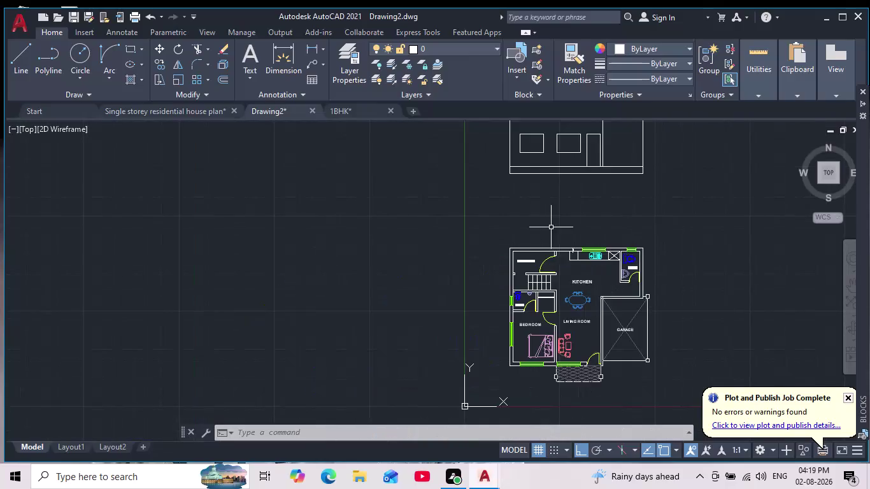
Select the elevation and start copying it, then cancel after looking over the floor plan.
middle_drag(548, 231, 512, 378)
scroll(up, 3)
drag(358, 186, 367, 199)
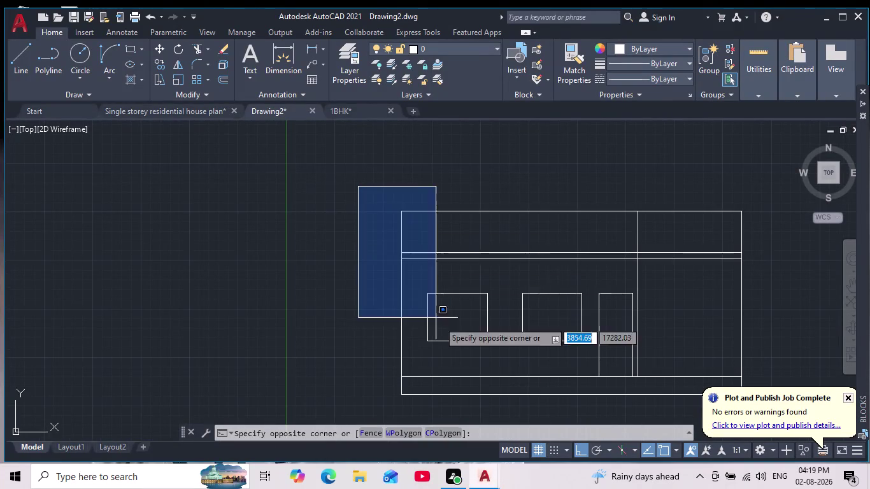
middle_drag(648, 365, 568, 274)
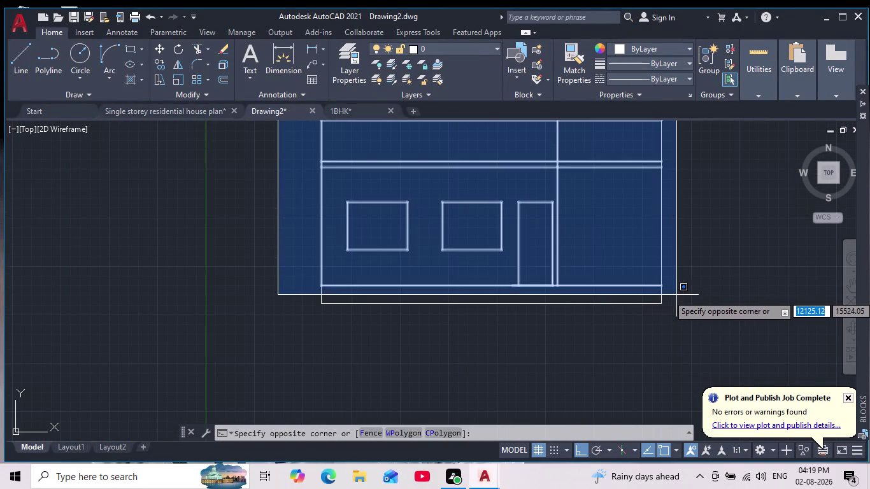
click(676, 295)
middle_drag(693, 294, 687, 368)
scroll(down, 3)
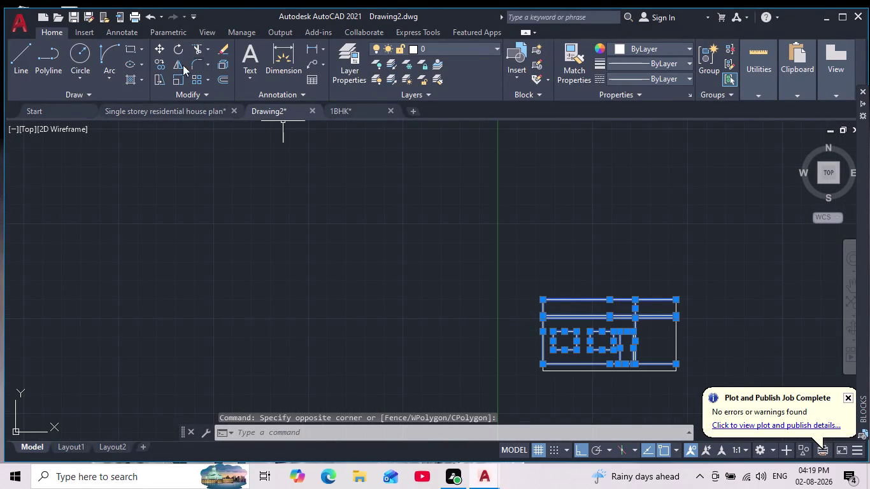
click(161, 66)
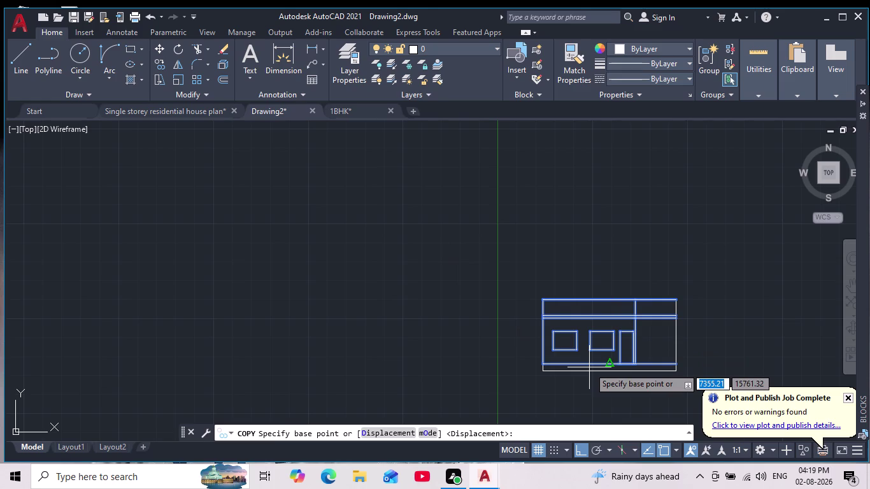
middle_drag(807, 392, 767, 338)
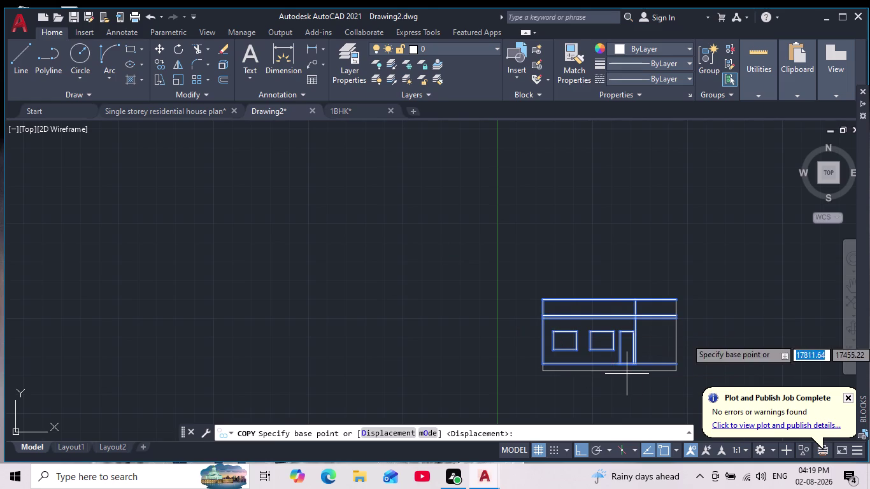
middle_drag(765, 334, 746, 309)
scroll(down, 3)
middle_drag(747, 345, 672, 297)
scroll(up, 3)
scroll(up, 3)
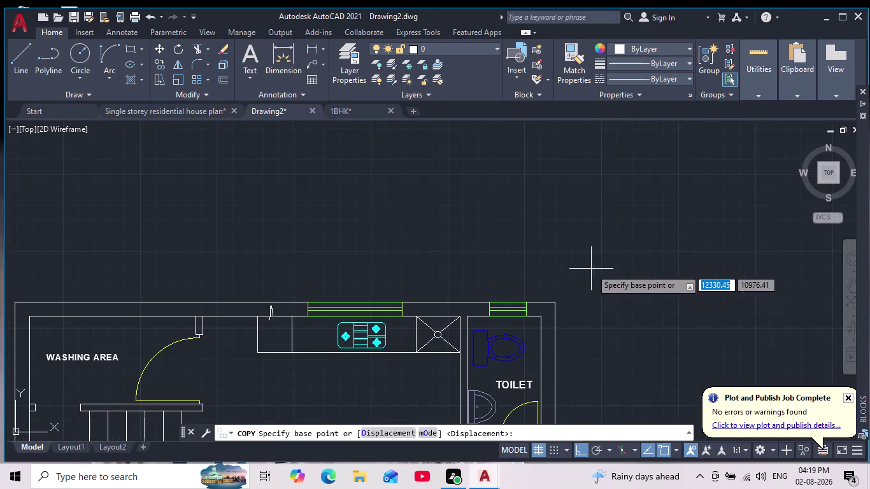
middle_drag(600, 286, 634, 270)
scroll(down, 3)
middle_drag(650, 300, 659, 276)
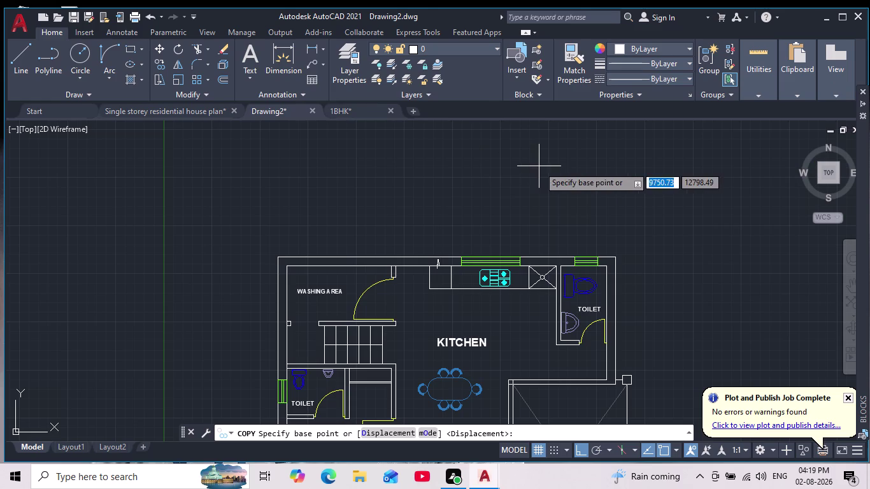
scroll(down, 3)
middle_drag(485, 248, 537, 168)
scroll(down, 3)
scroll(up, 3)
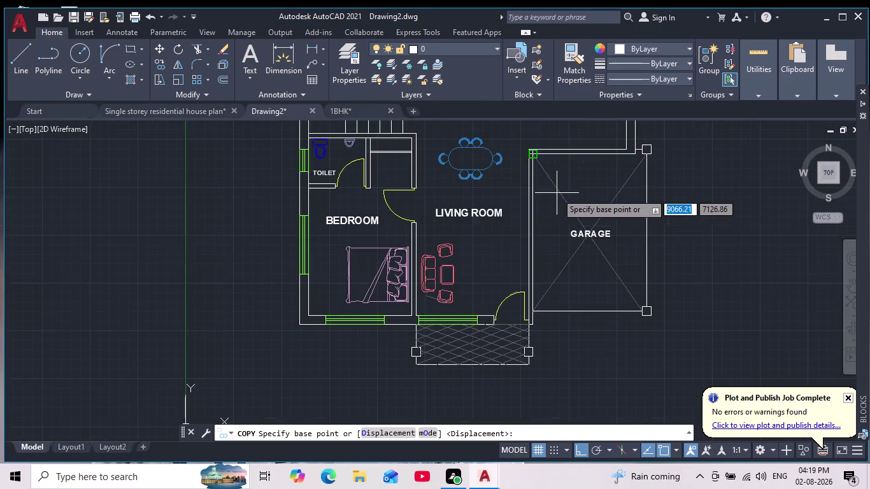
middle_drag(558, 197, 589, 430)
scroll(down, 3)
middle_drag(569, 271, 563, 474)
scroll(down, 3)
scroll(down, 3)
middle_drag(522, 285, 562, 420)
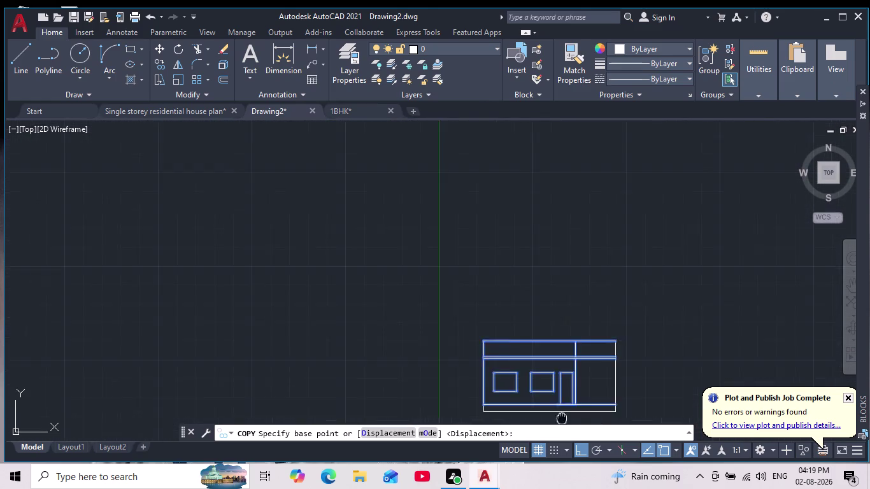
scroll(up, 3)
middle_drag(574, 387, 583, 279)
scroll(down, 3)
scroll(up, 3)
scroll(down, 3)
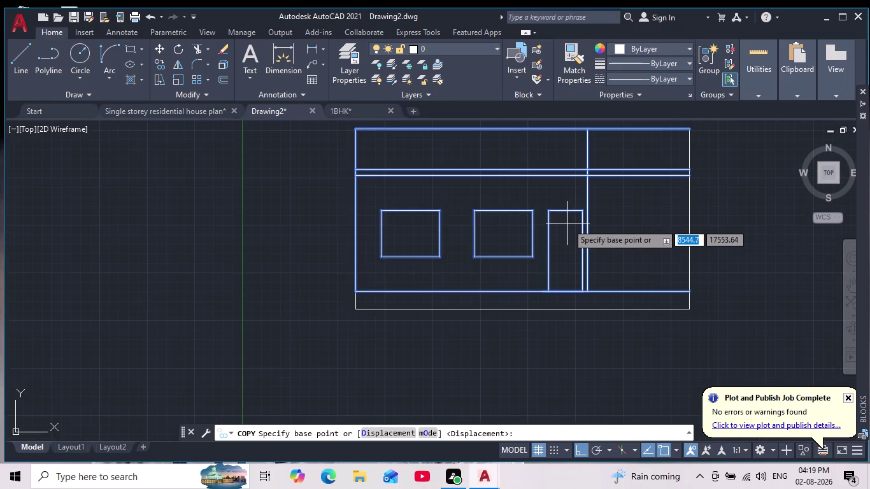
key(Escape)
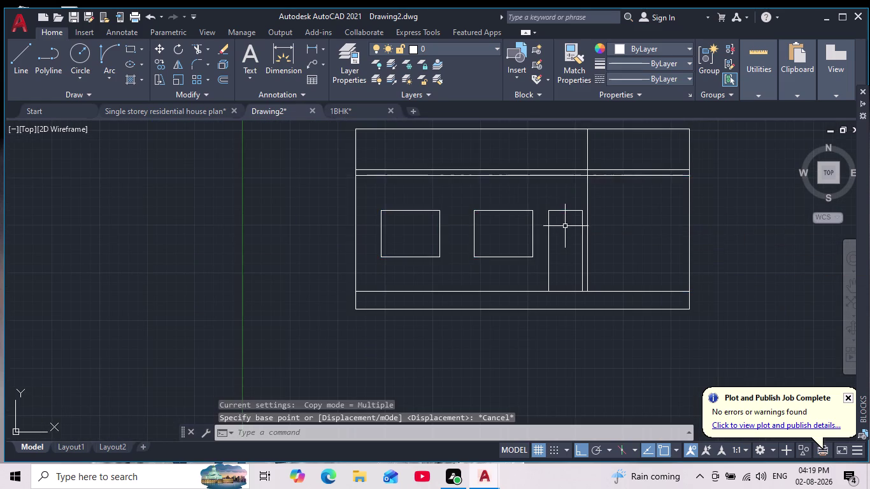
Window-select the whole elevation, then clear the selection.
middle_drag(562, 227, 526, 287)
scroll(down, 3)
click(384, 203)
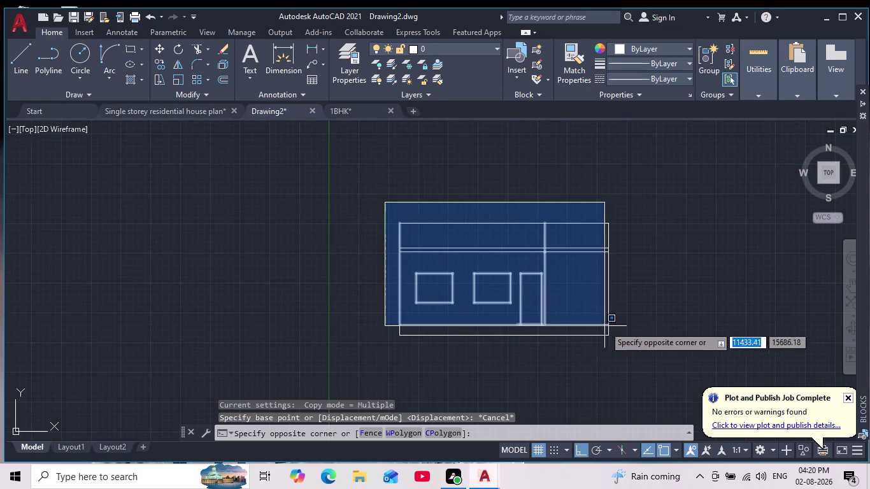
click(620, 330)
scroll(up, 3)
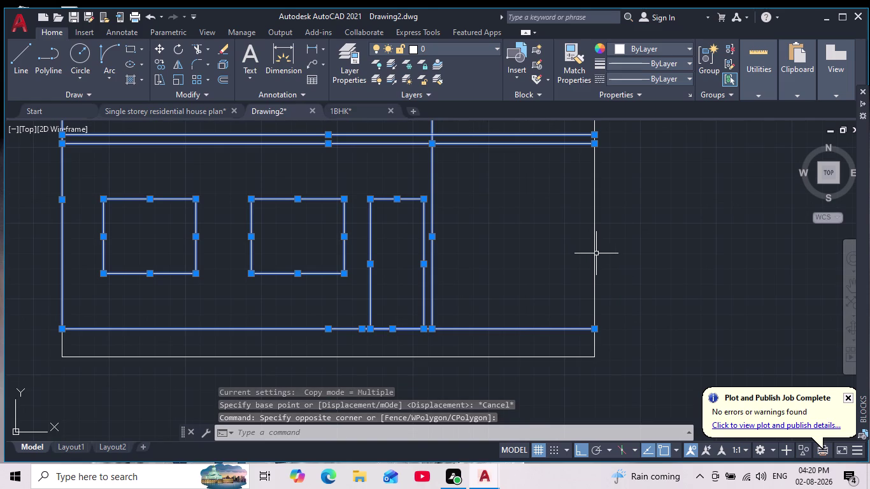
scroll(down, 3)
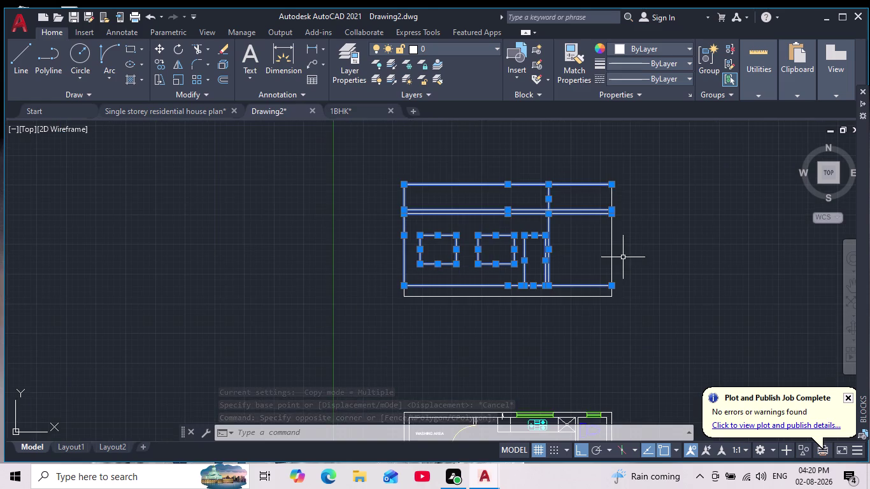
scroll(up, 3)
key(Escape)
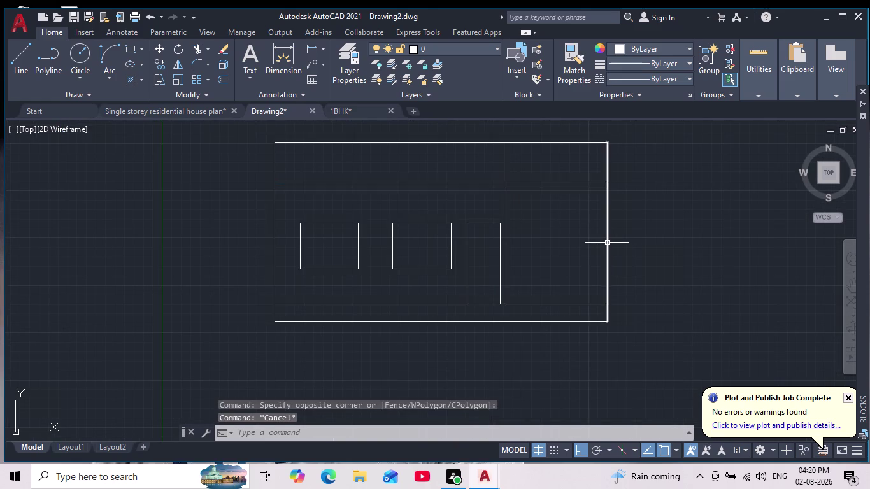
Erase the elevation's right edge and redraw it from the top corner to the bottom corner.
click(607, 243)
key(Delete)
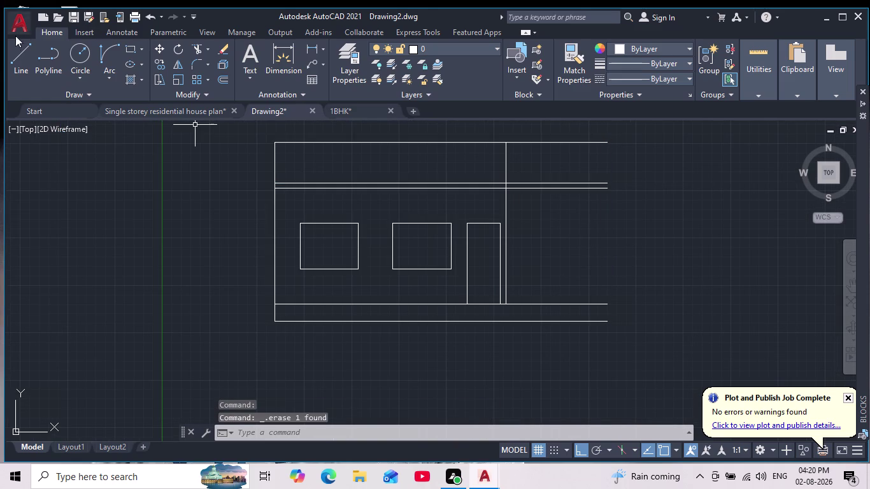
click(22, 52)
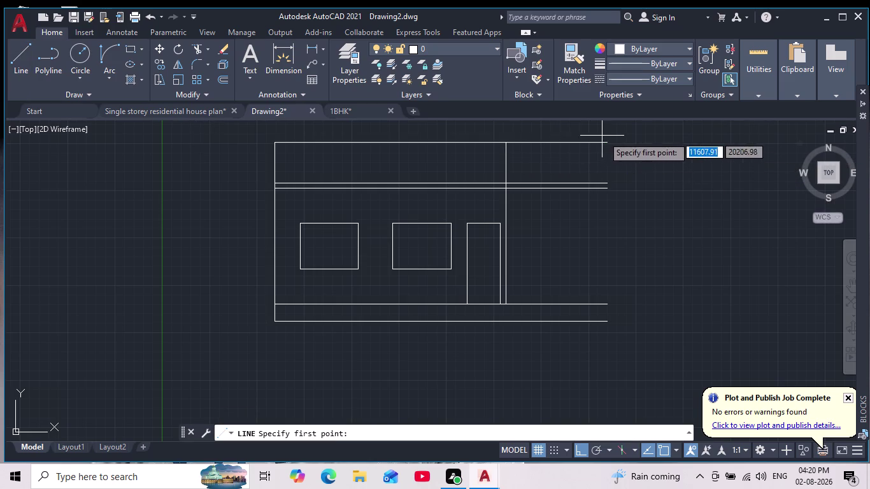
click(605, 146)
click(605, 306)
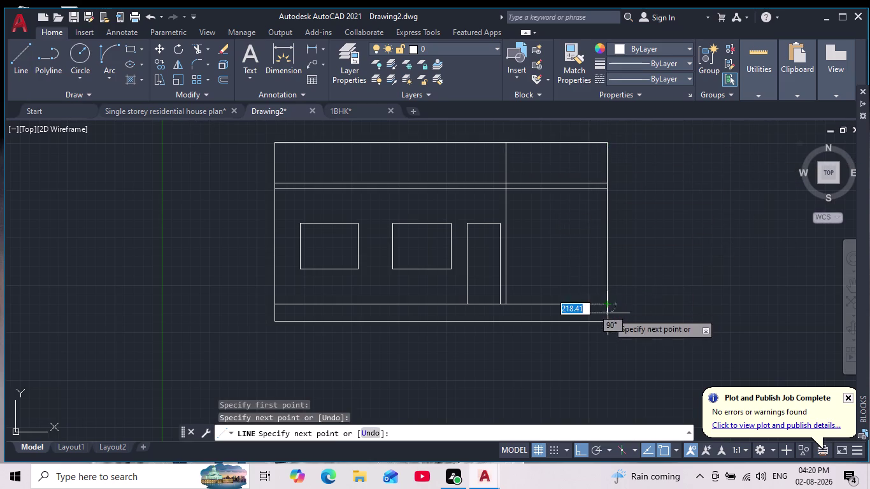
scroll(up, 3)
click(601, 346)
key(Escape)
Window-select the whole front elevation.
scroll(down, 3)
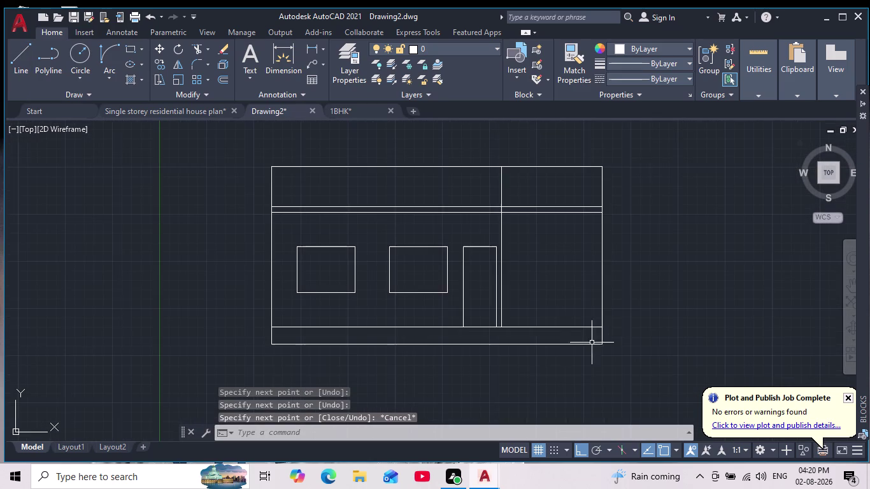
drag(230, 143, 238, 156)
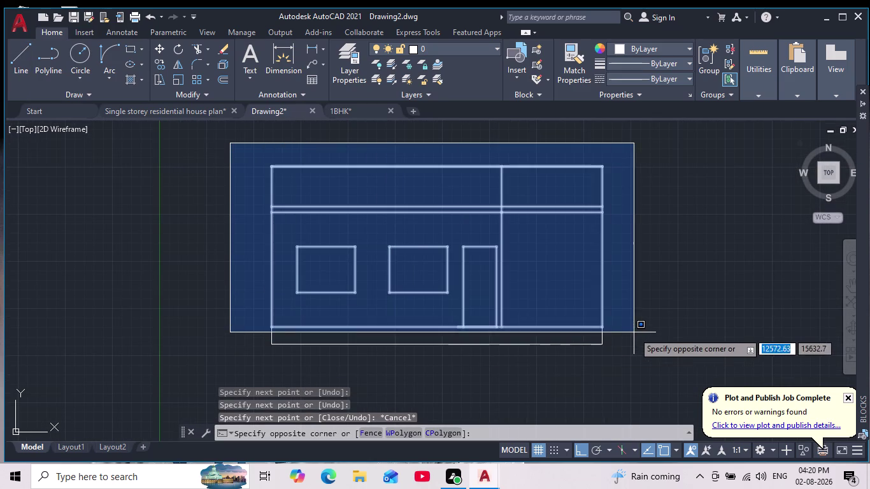
click(624, 337)
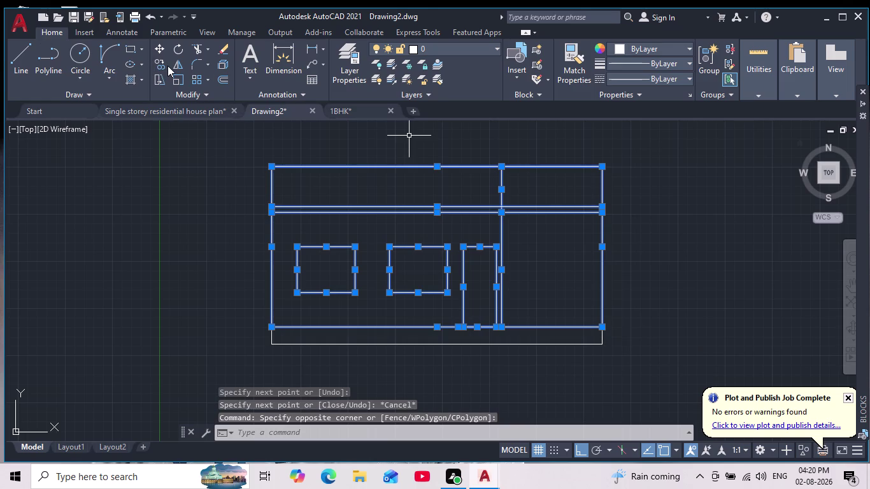
Copy the elevation from its bottom corner to a spot 3200 units straight above.
click(162, 66)
scroll(up, 3)
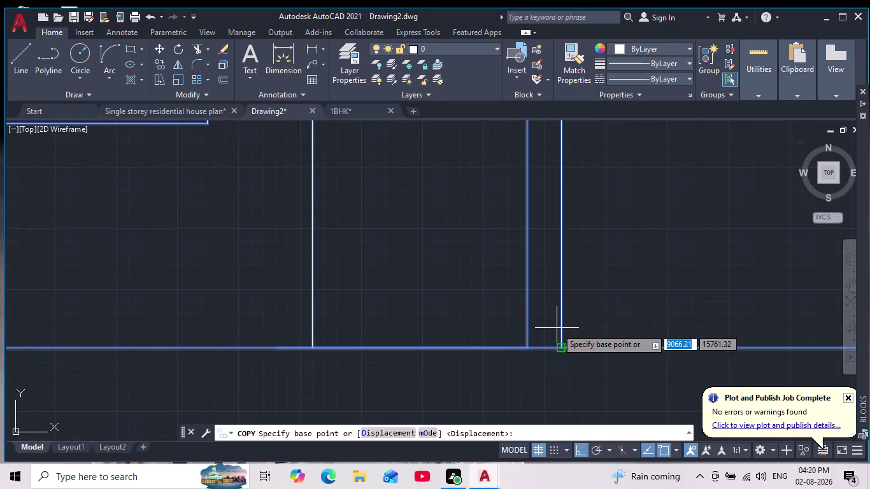
click(564, 347)
scroll(down, 3)
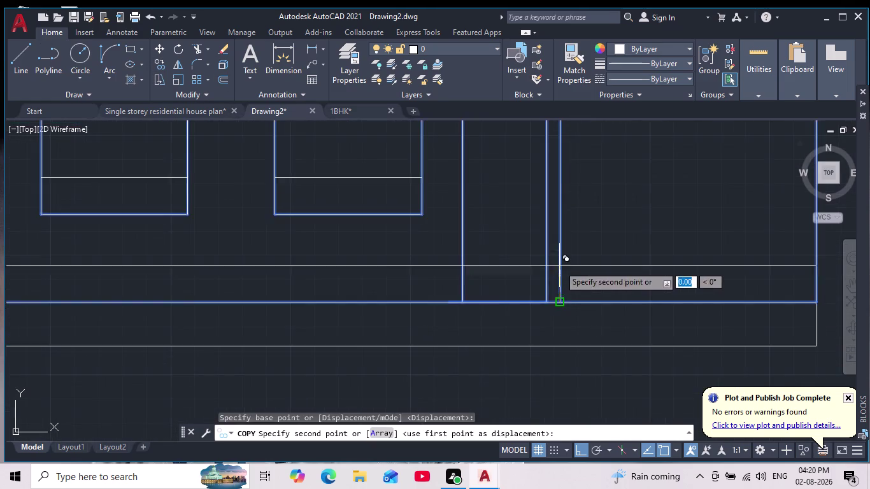
scroll(down, 3)
middle_drag(544, 359, 539, 400)
middle_drag(540, 212, 527, 344)
scroll(down, 3)
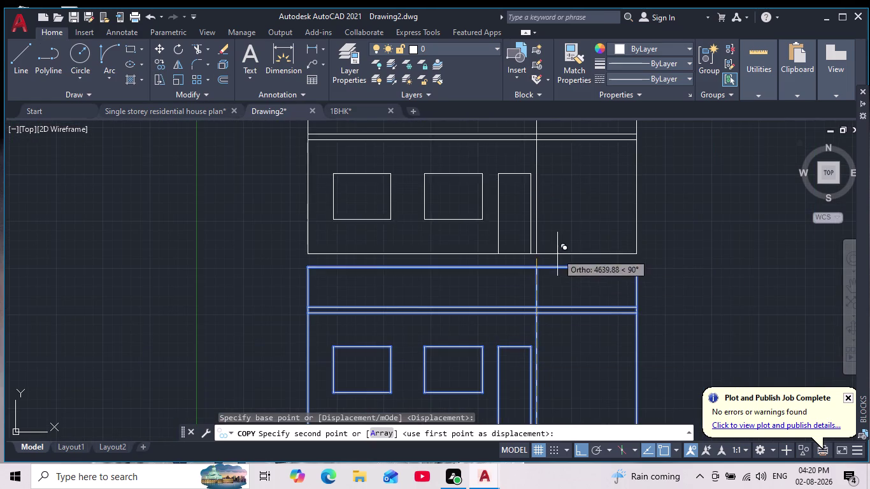
click(537, 307)
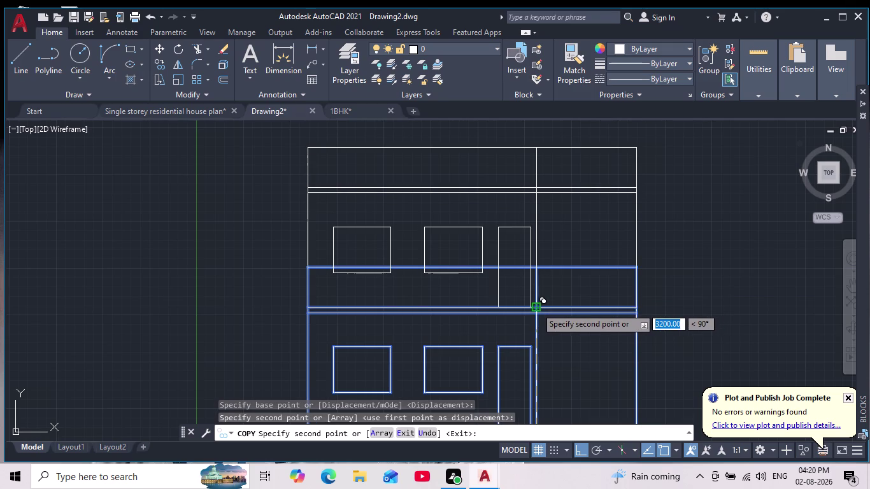
key(Escape)
middle_drag(518, 301, 565, 324)
scroll(down, 3)
scroll(up, 3)
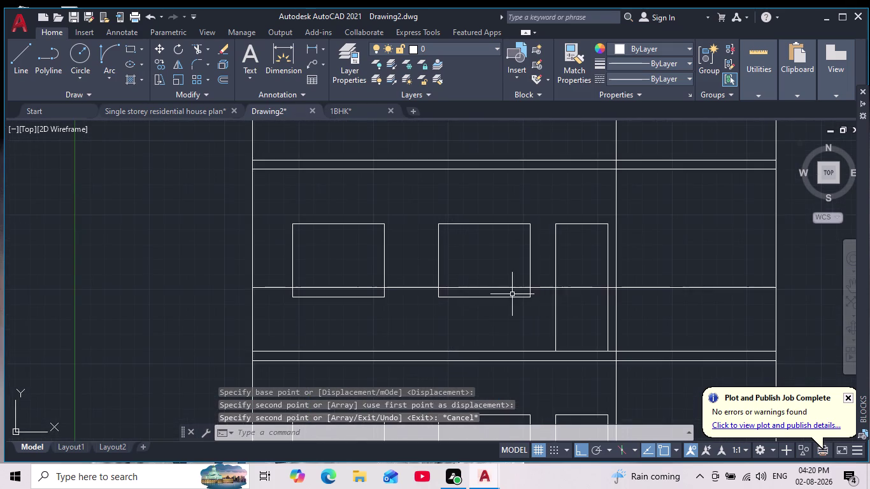
middle_drag(512, 294, 515, 310)
scroll(down, 3)
scroll(up, 3)
scroll(up, 3)
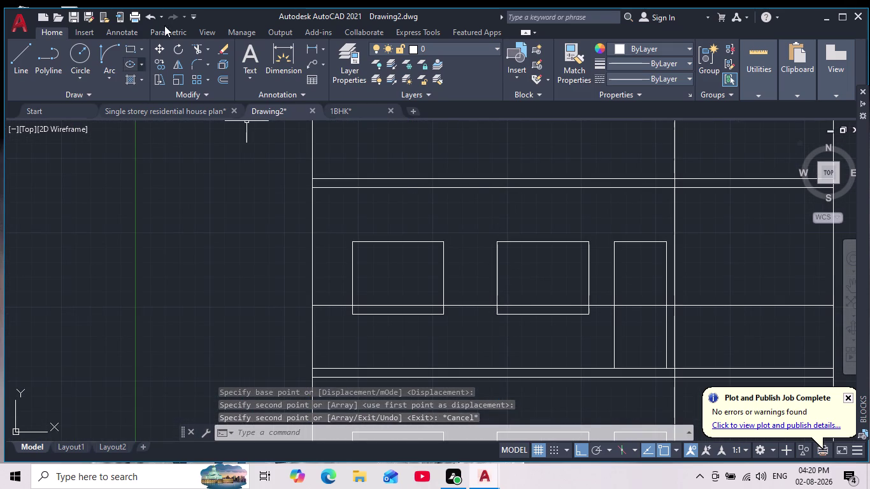
click(198, 50)
scroll(up, 3)
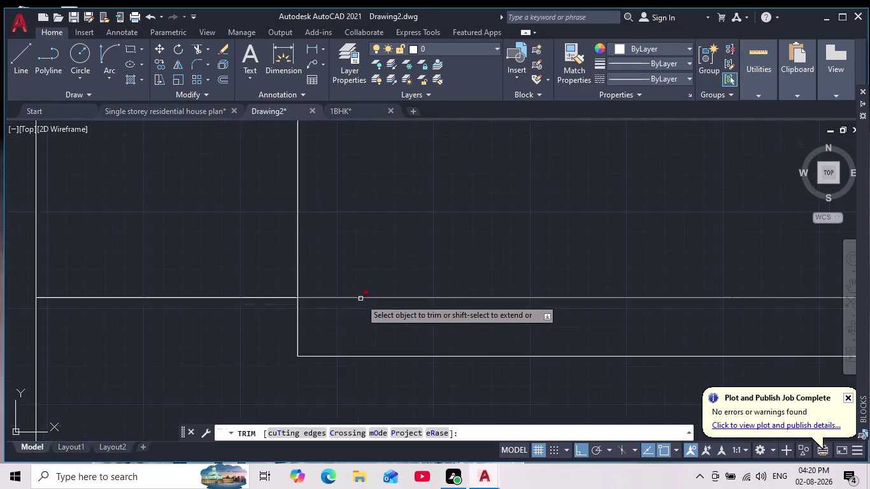
Fence-trim the stray lines between the storeys, including the one under the middle upper window.
scroll(up, 3)
middle_drag(361, 299, 378, 247)
scroll(down, 3)
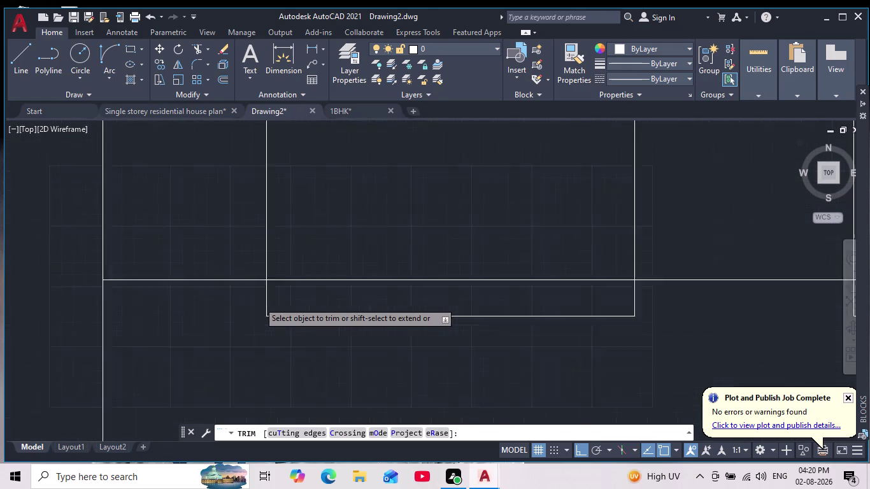
click(218, 288)
drag(194, 300, 213, 257)
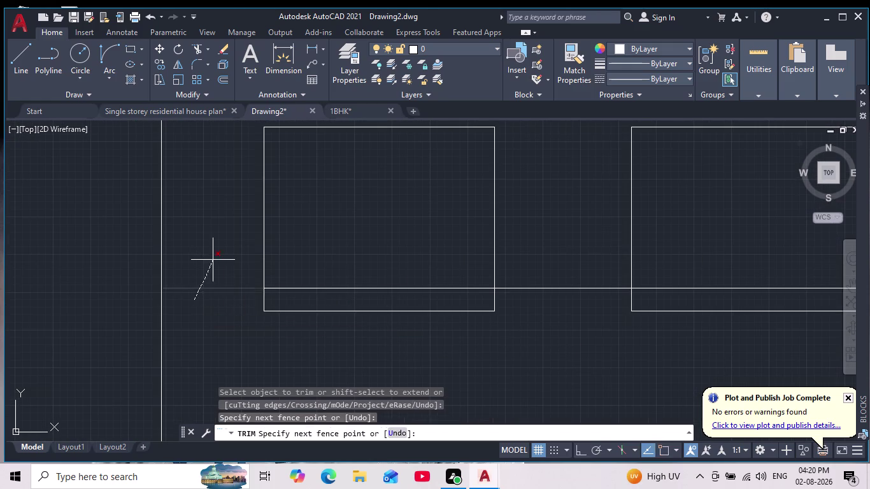
drag(314, 298, 361, 263)
drag(522, 322, 525, 312)
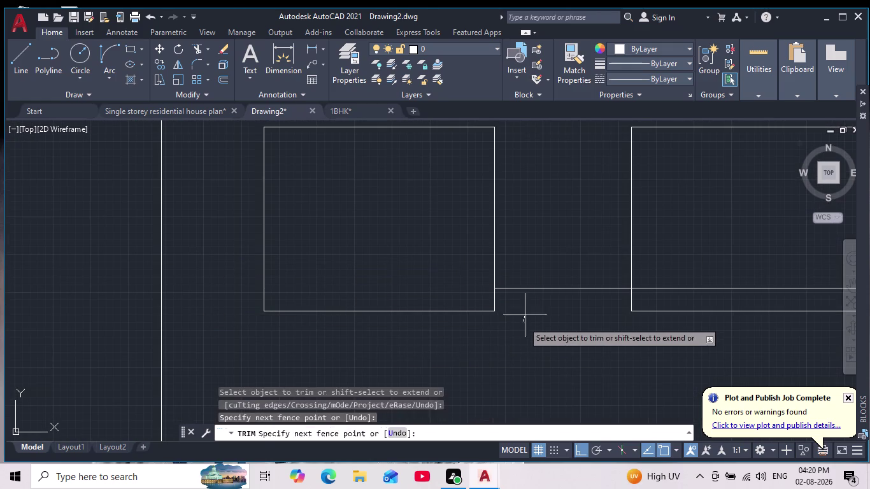
drag(526, 313, 556, 247)
scroll(down, 3)
middle_drag(563, 311, 445, 313)
scroll(up, 3)
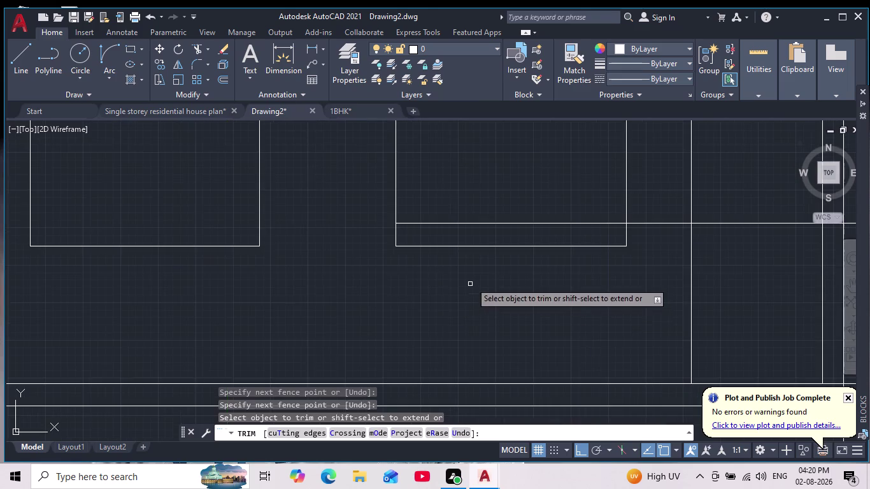
middle_drag(471, 290, 464, 330)
scroll(down, 3)
scroll(down, 3)
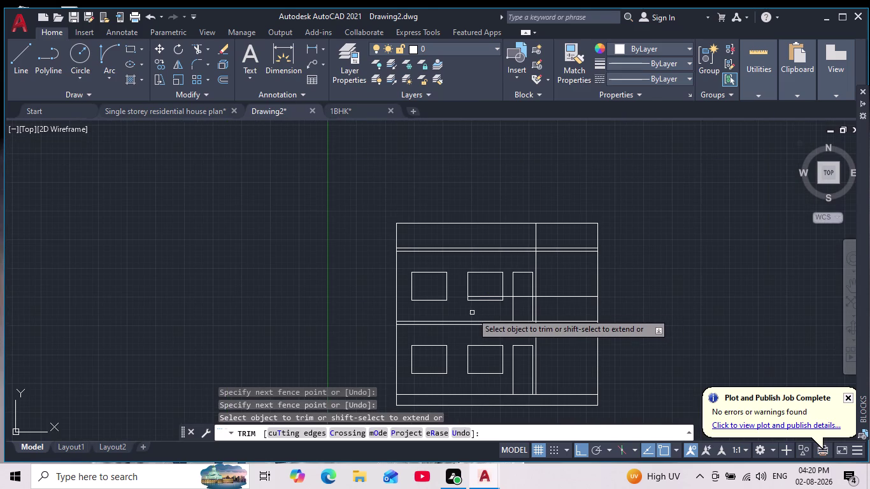
scroll(up, 3)
scroll(up, 3)
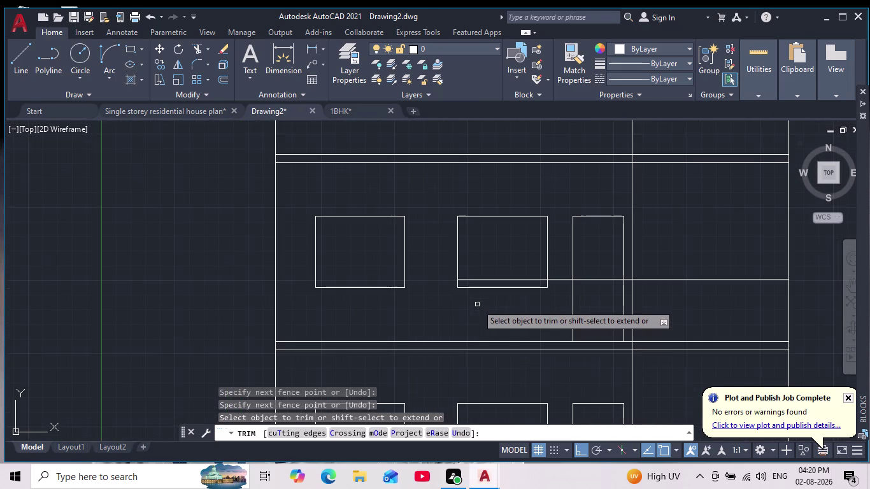
drag(485, 282, 496, 245)
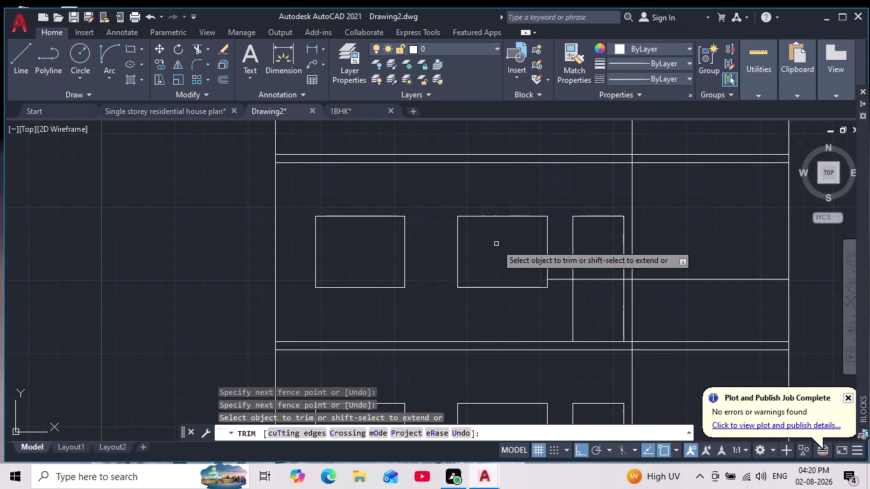
middle_drag(492, 306, 482, 298)
scroll(down, 3)
scroll(up, 3)
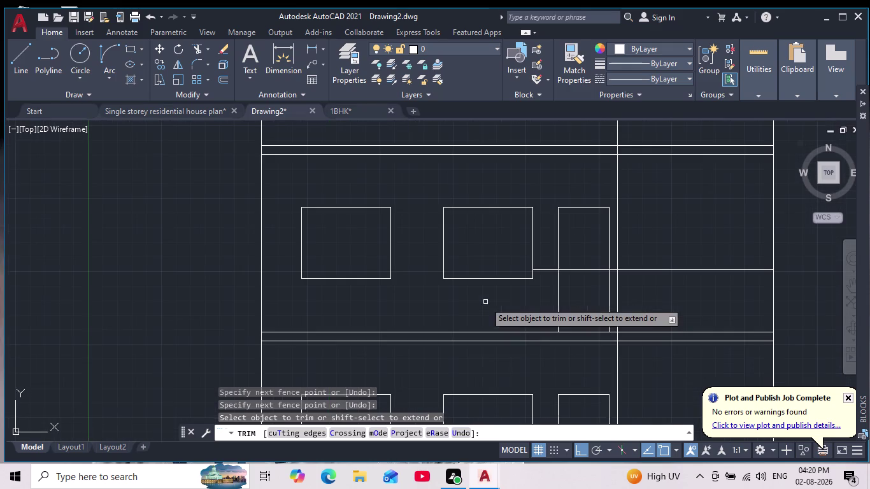
scroll(down, 3)
key(Escape)
key(Escape)
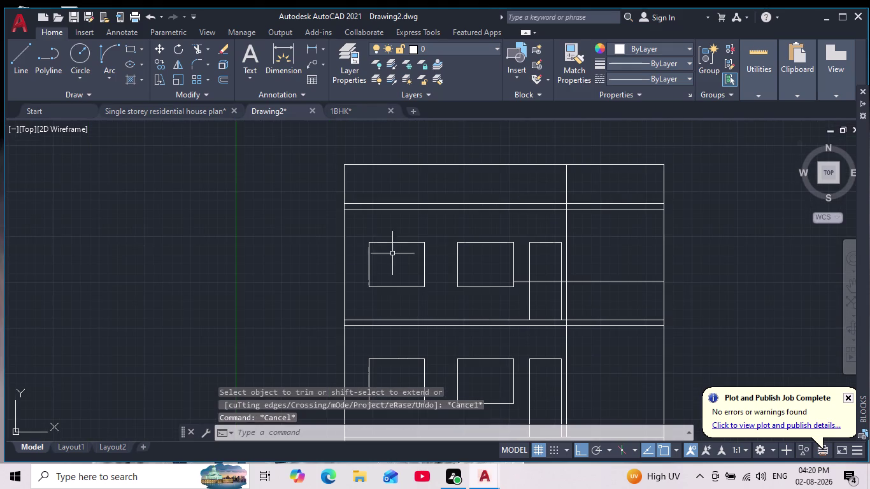
Draw the projection's vertical edge from the horizontal edge down to the floor band.
click(23, 58)
scroll(up, 3)
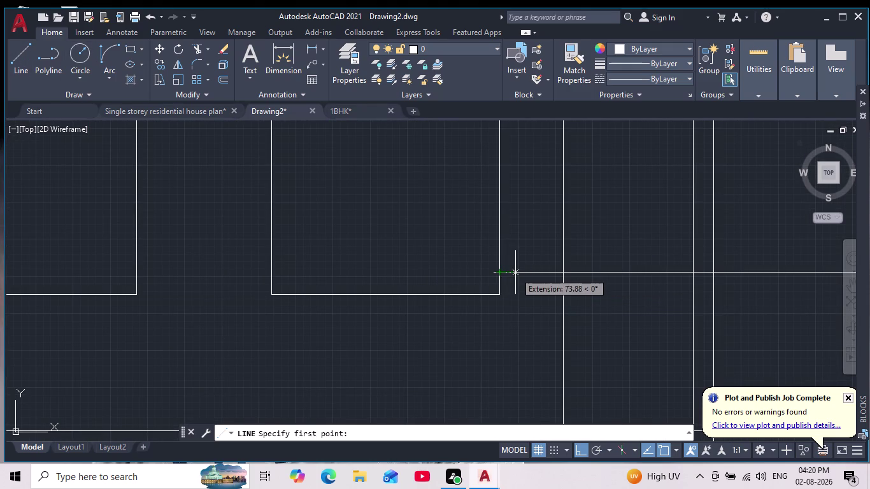
click(515, 273)
middle_drag(522, 330, 531, 300)
scroll(down, 3)
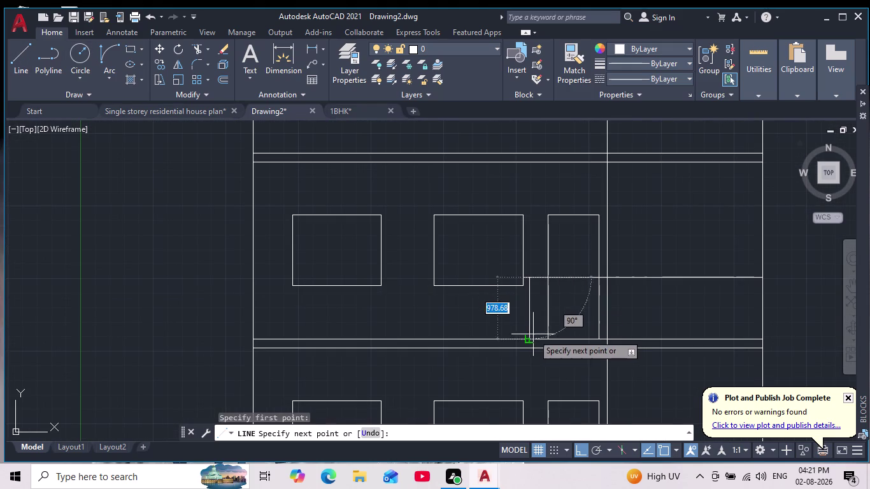
click(527, 339)
key(Escape)
key(Escape)
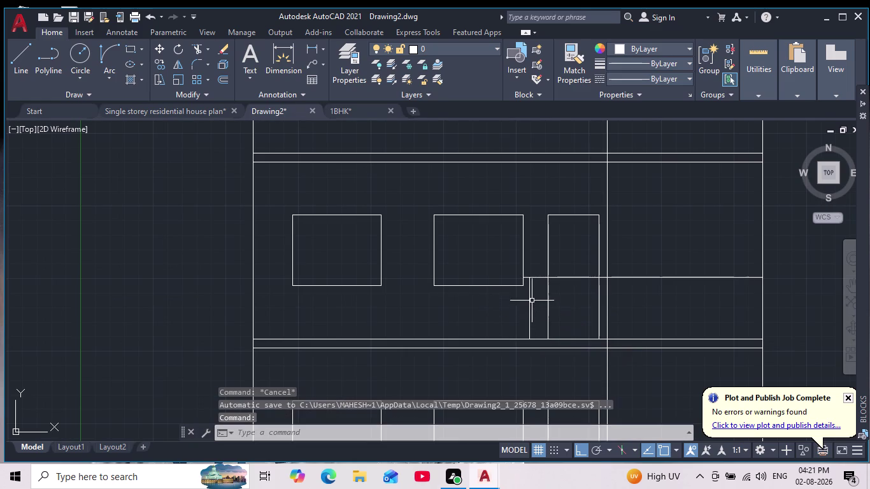
scroll(up, 3)
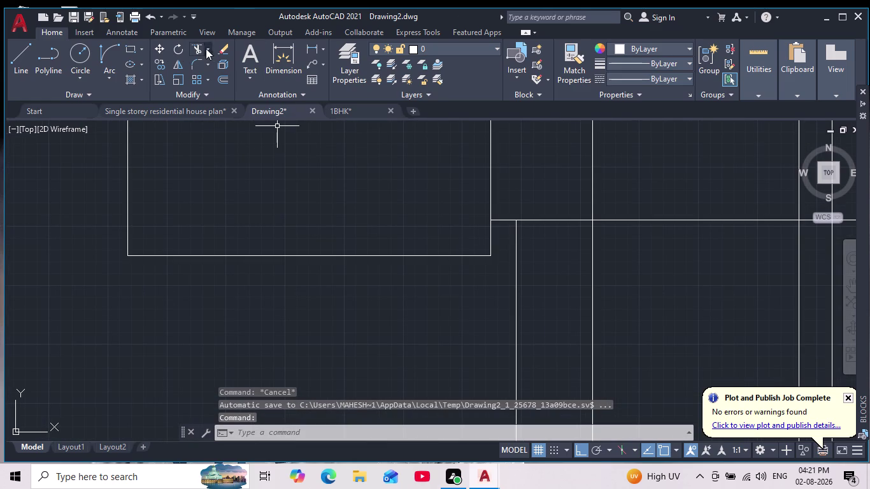
Trim the overlapping lines that cross the projection.
click(195, 48)
drag(504, 212, 505, 241)
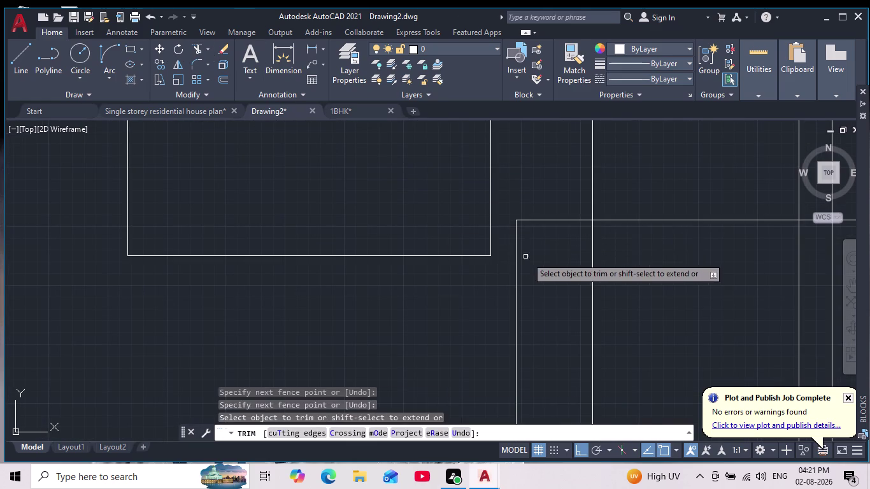
scroll(down, 3)
click(579, 290)
drag(577, 288, 548, 307)
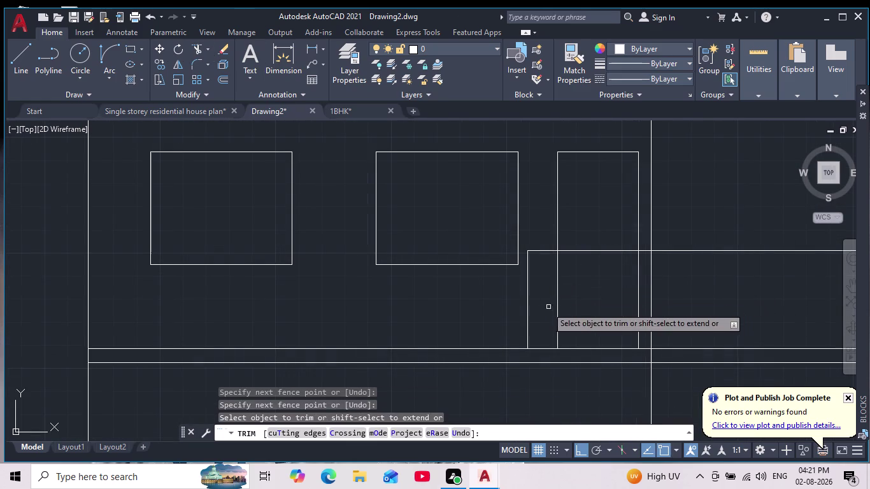
drag(549, 306, 545, 308)
drag(564, 308, 555, 311)
drag(535, 315, 561, 308)
scroll(down, 3)
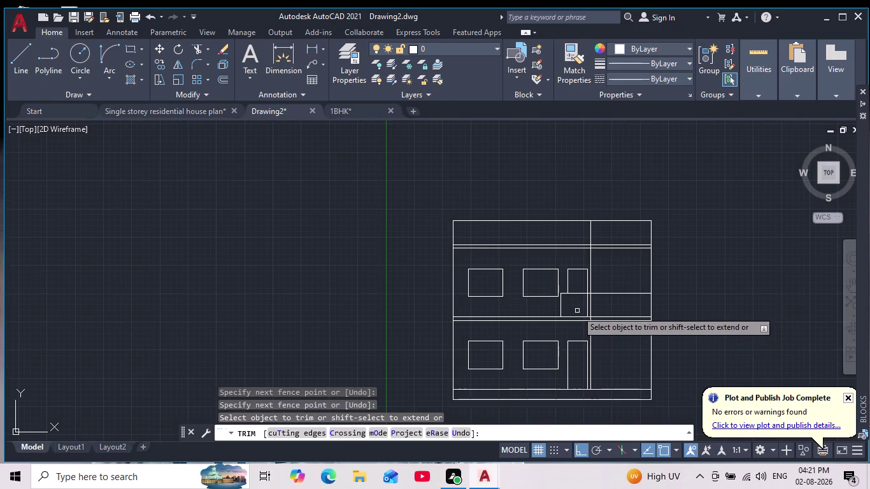
scroll(up, 3)
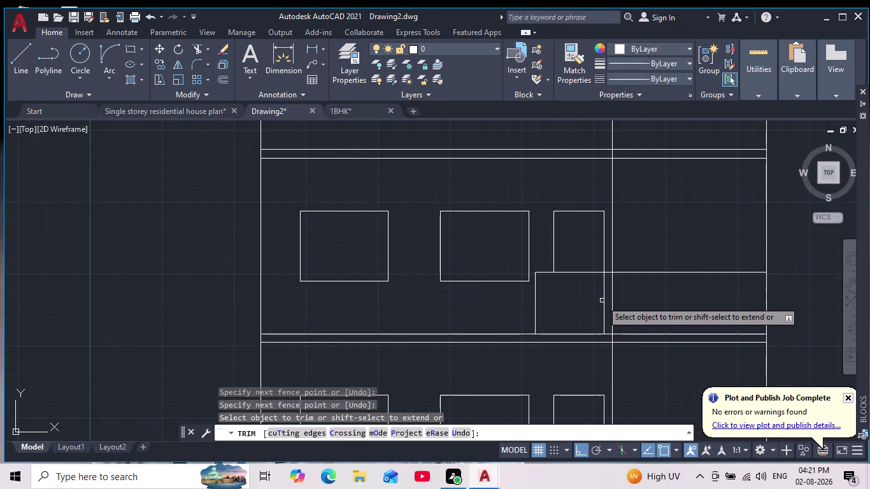
Trim the vertical line inside the projection and the last stray segment.
click(604, 303)
scroll(down, 3)
scroll(up, 3)
drag(587, 299, 637, 296)
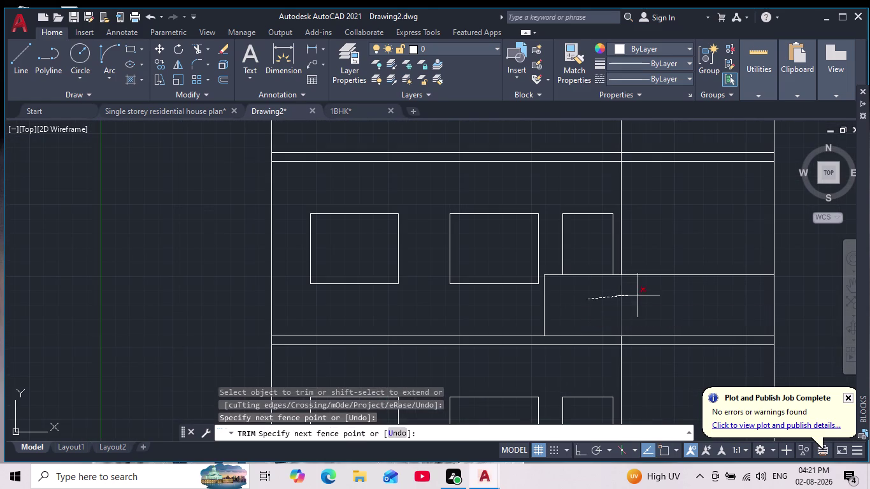
drag(637, 295, 655, 295)
scroll(down, 3)
scroll(up, 3)
middle_drag(635, 313, 618, 270)
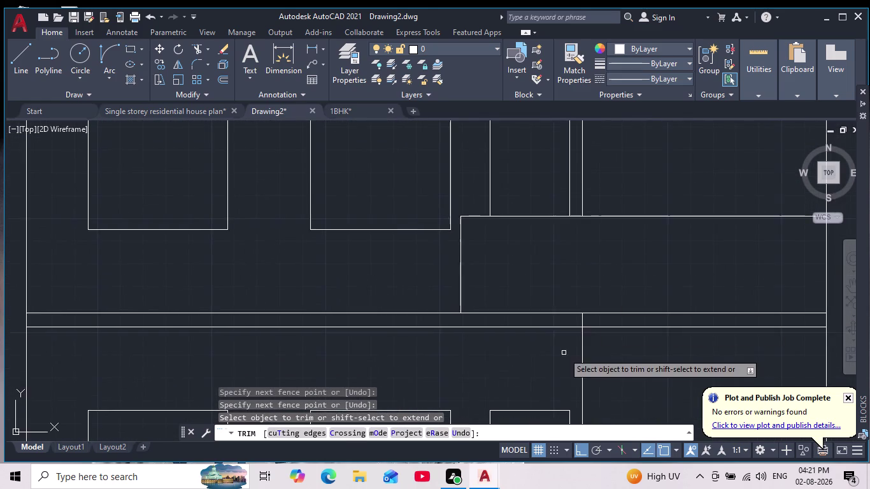
scroll(up, 3)
drag(614, 250, 650, 242)
scroll(down, 3)
middle_drag(694, 324, 609, 349)
scroll(down, 3)
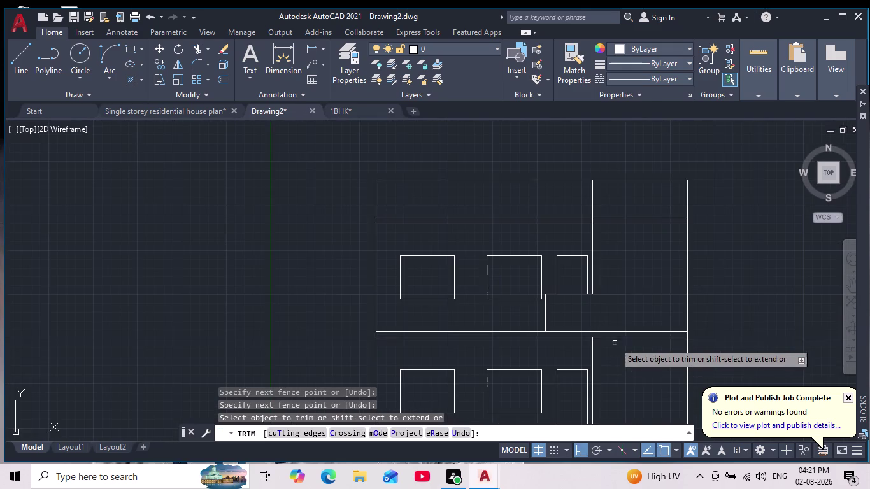
scroll(down, 3)
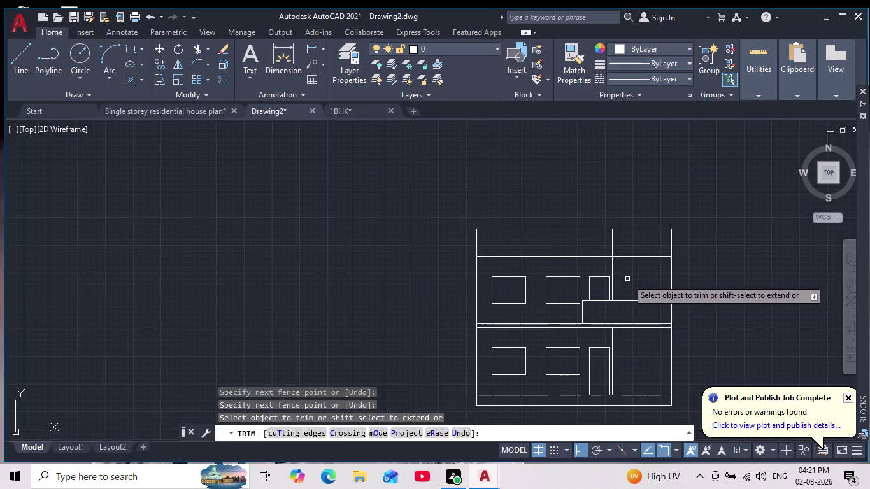
middle_drag(633, 282, 640, 298)
scroll(down, 3)
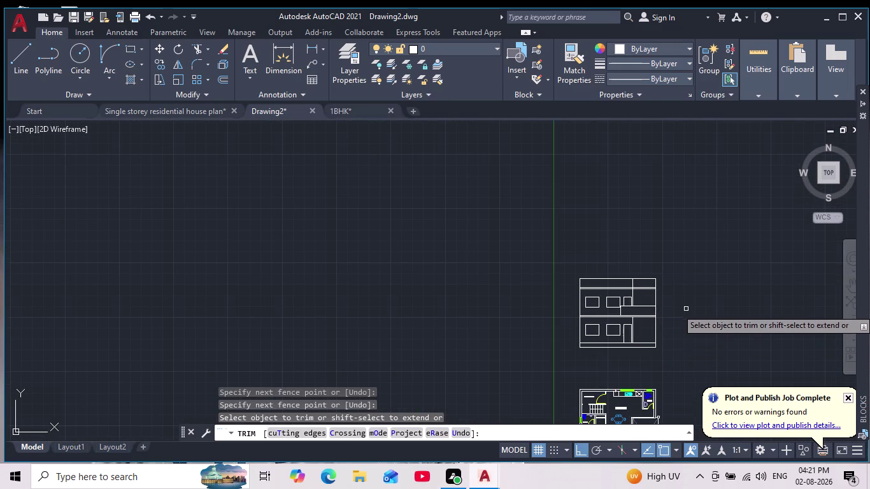
scroll(up, 3)
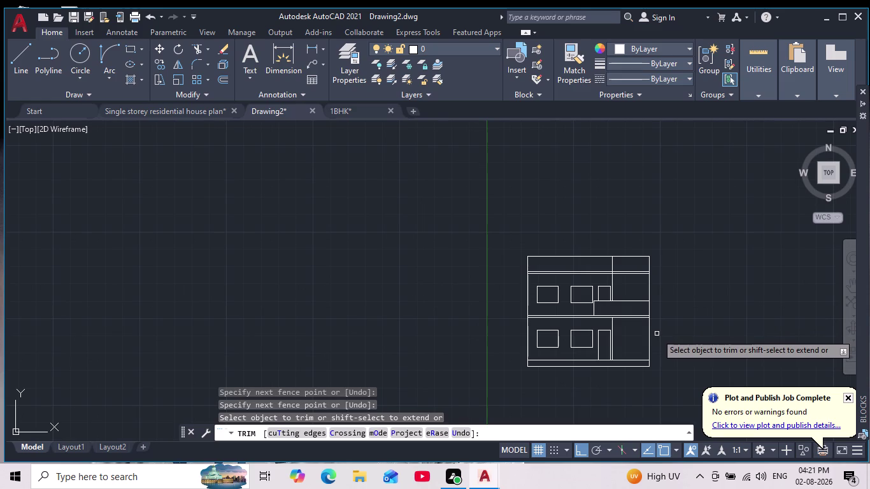
scroll(up, 3)
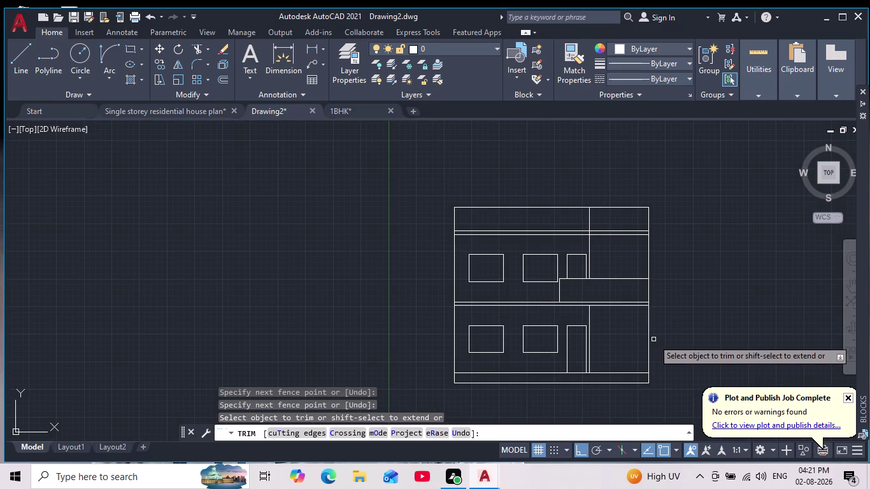
middle_drag(660, 352, 674, 386)
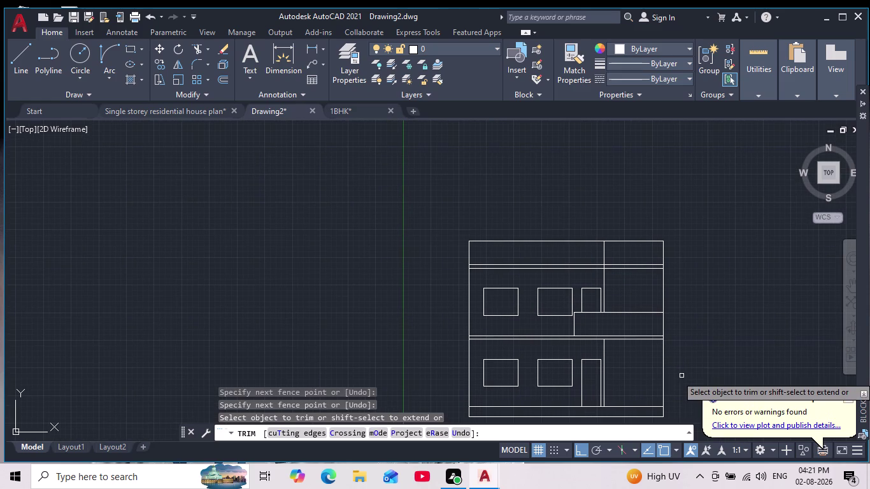
key(Escape)
middle_drag(667, 330, 641, 257)
scroll(down, 3)
scroll(up, 3)
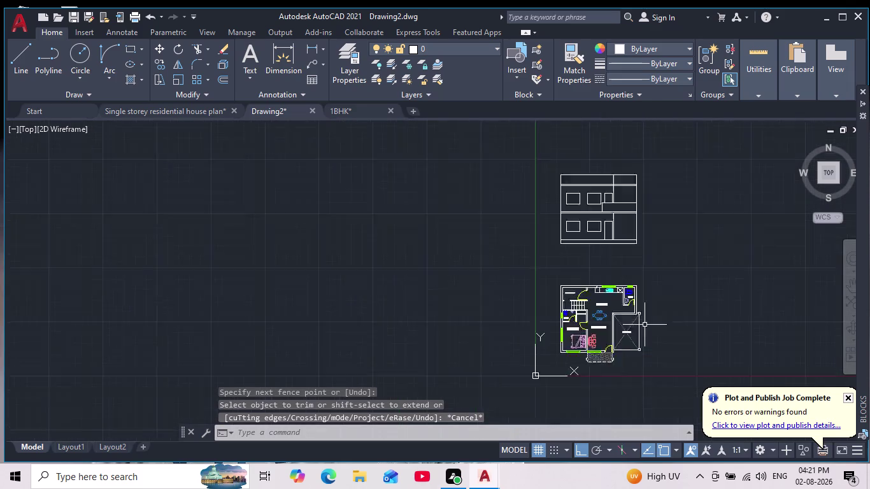
scroll(up, 3)
middle_drag(648, 262, 659, 374)
scroll(up, 3)
middle_drag(656, 357, 689, 310)
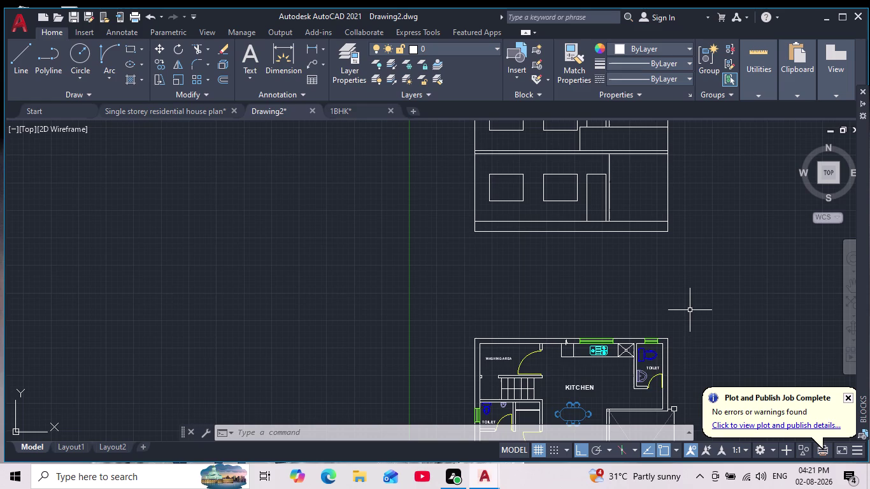
scroll(down, 3)
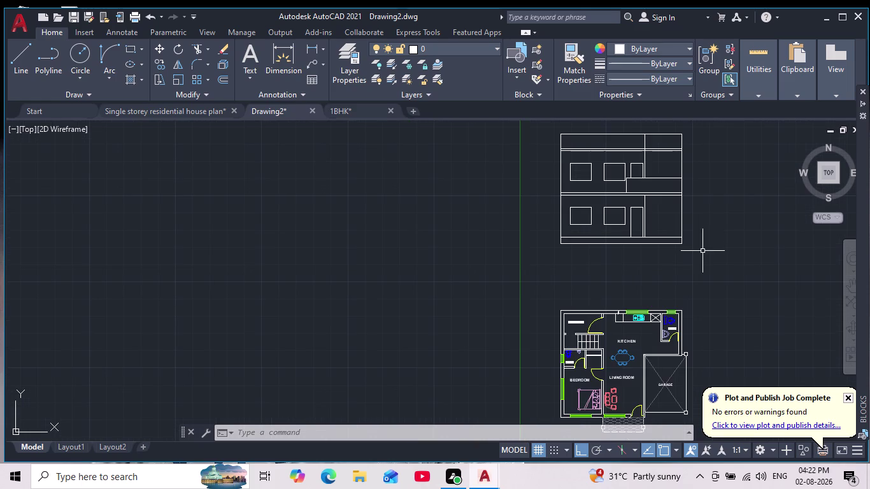
scroll(up, 3)
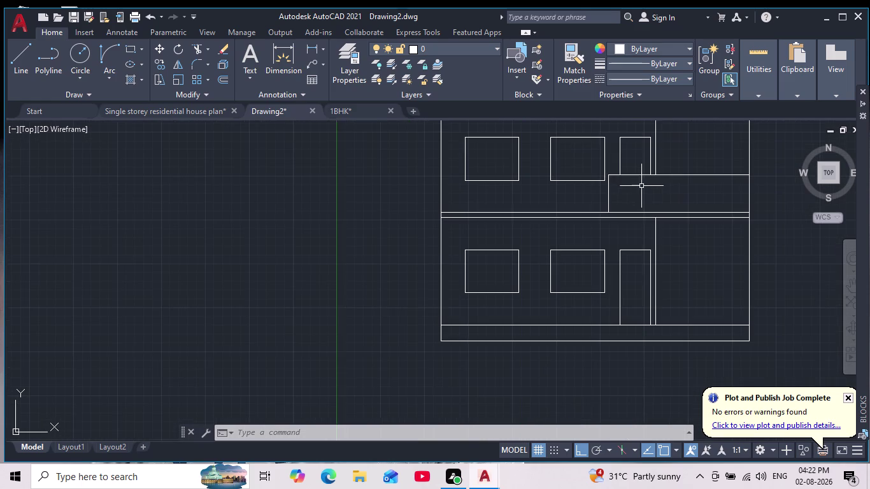
middle_drag(646, 185, 623, 264)
scroll(down, 3)
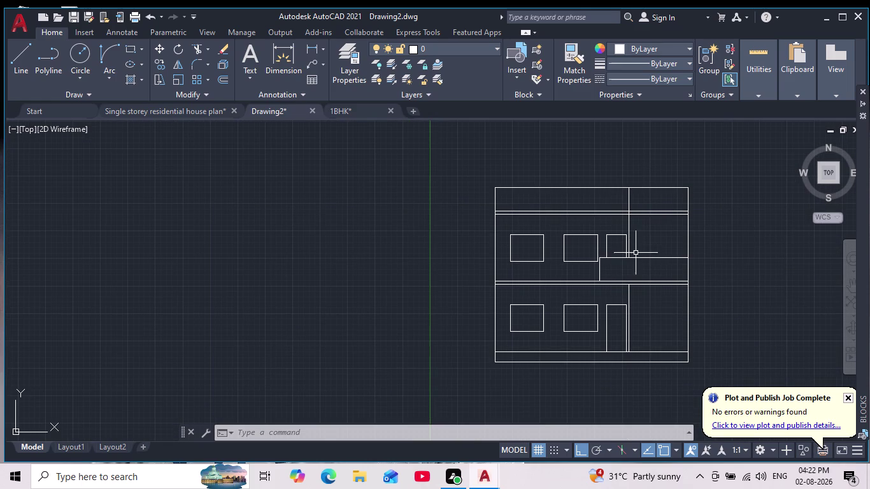
scroll(up, 3)
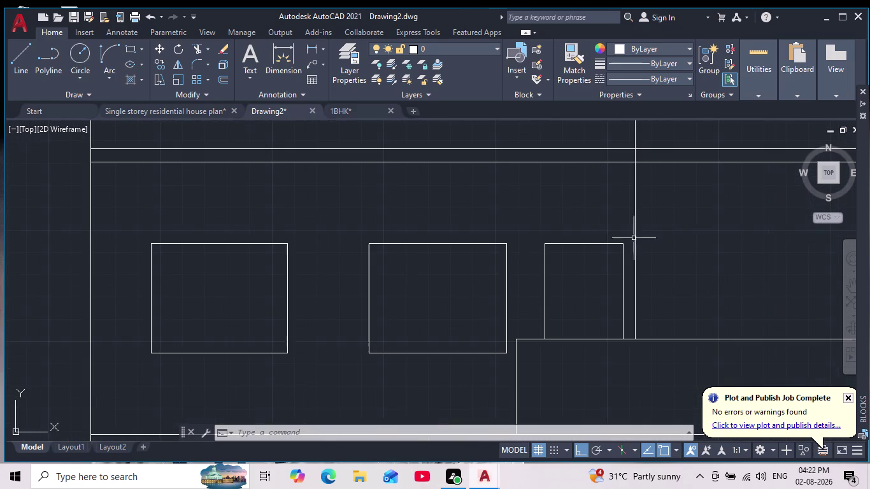
scroll(down, 3)
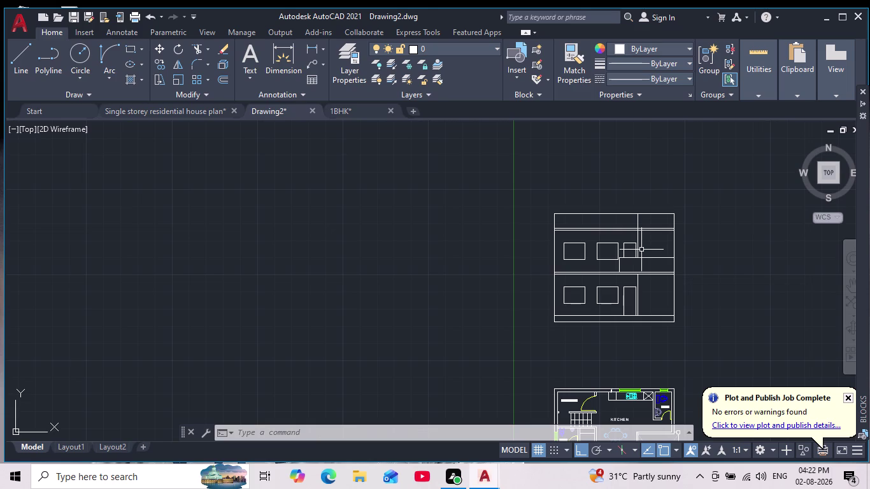
scroll(down, 3)
scroll(up, 3)
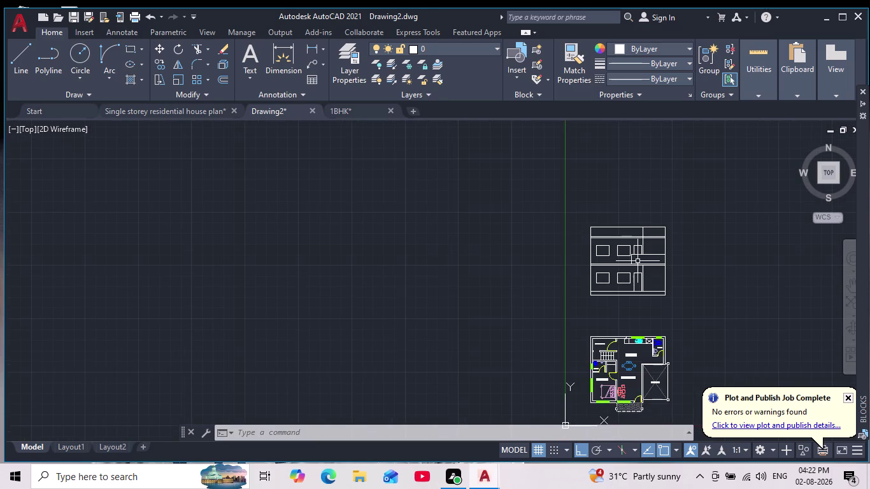
scroll(up, 3)
middle_drag(637, 263, 640, 278)
Cancel the unfinished line.
click(21, 53)
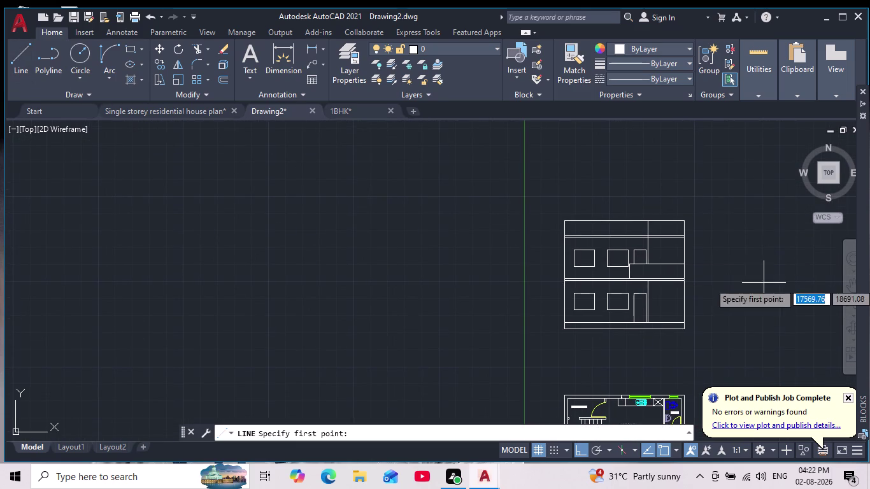
scroll(up, 3)
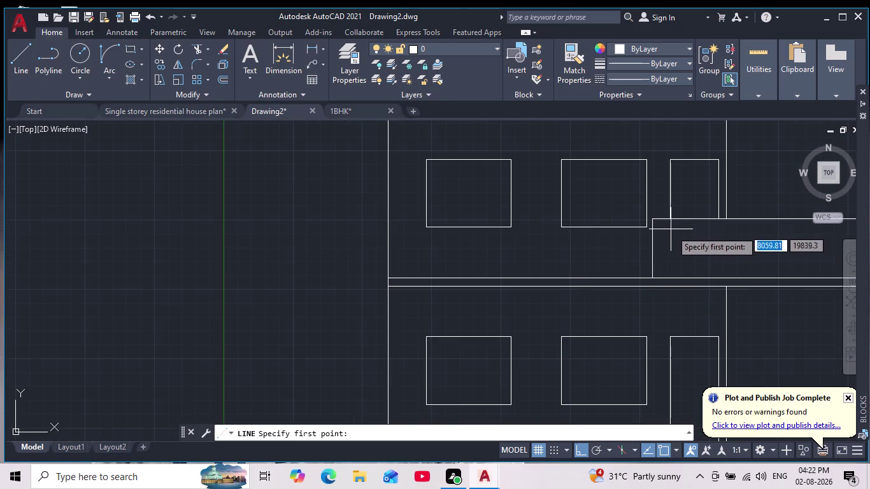
key(Escape)
scroll(down, 3)
key(Escape)
Pan around the floor plan, including the kitchen area, to review it.
middle_drag(679, 240, 675, 217)
scroll(down, 3)
scroll(up, 3)
scroll(up, 3)
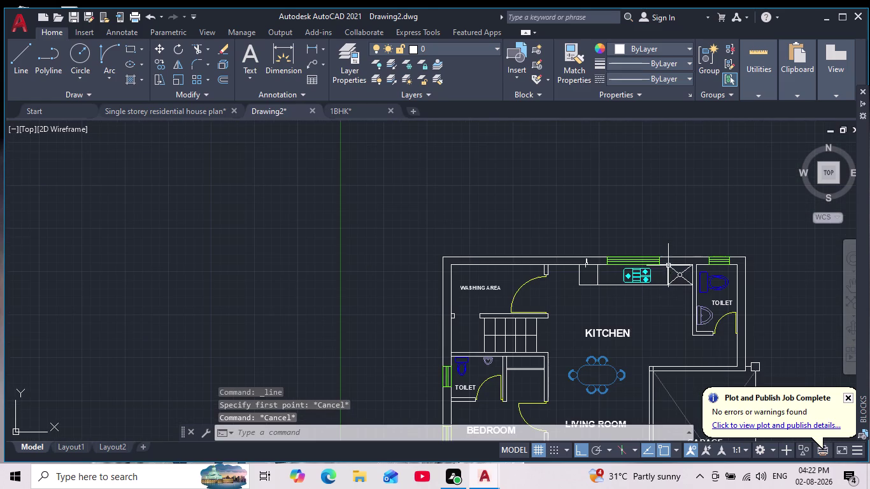
scroll(down, 3)
middle_drag(680, 311, 670, 217)
scroll(down, 3)
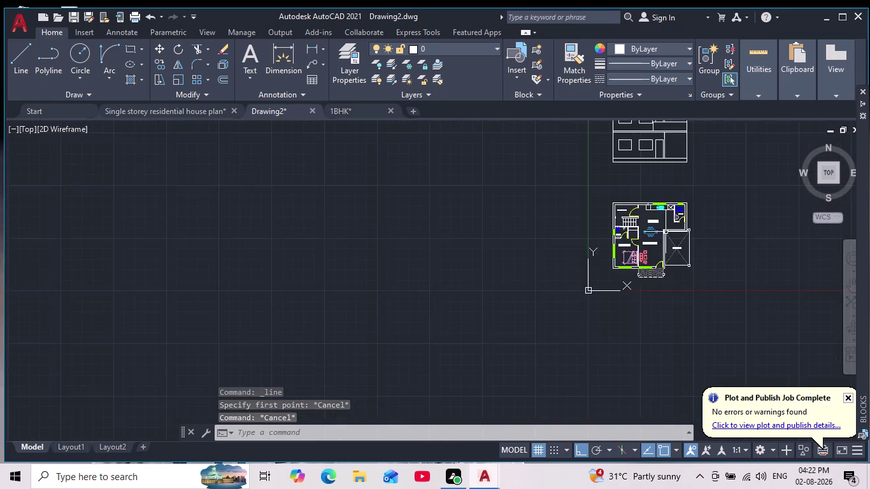
scroll(up, 3)
middle_drag(669, 210, 670, 400)
scroll(down, 3)
scroll(up, 3)
middle_drag(664, 383, 652, 319)
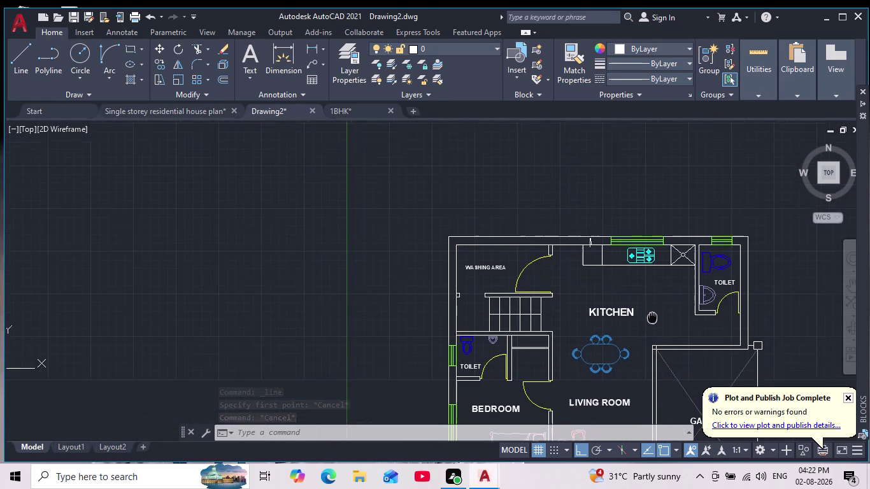
middle_drag(652, 319, 652, 316)
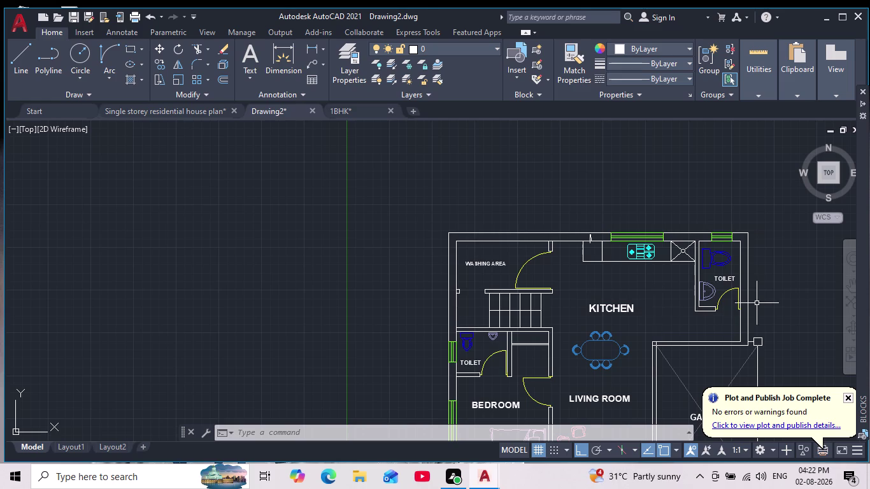
Return to the elevation's top, abandon a stray line and selection, then start TRIM.
scroll(down, 3)
middle_drag(724, 278, 601, 470)
scroll(up, 3)
middle_drag(534, 308, 554, 350)
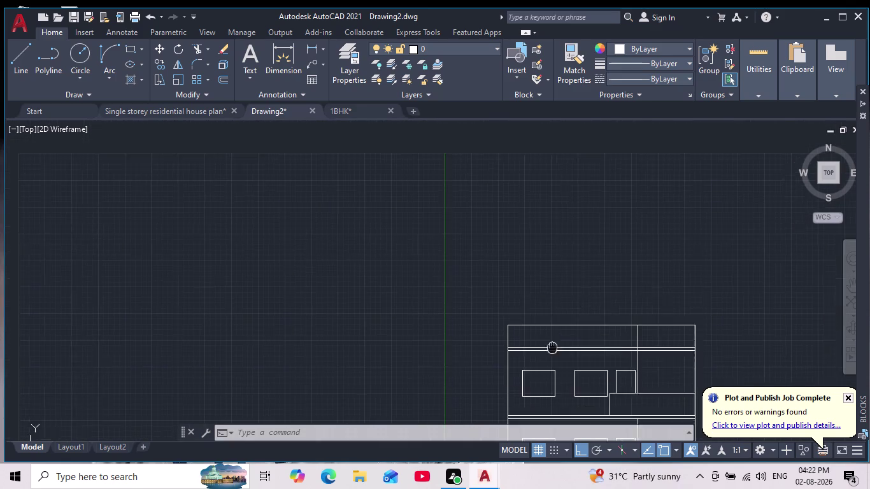
middle_drag(554, 351, 560, 356)
click(10, 54)
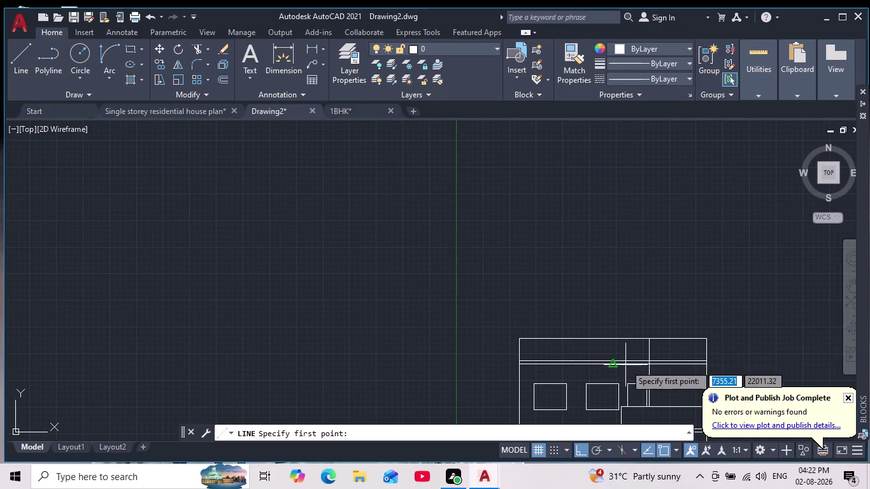
scroll(up, 3)
middle_drag(620, 347, 660, 292)
scroll(down, 3)
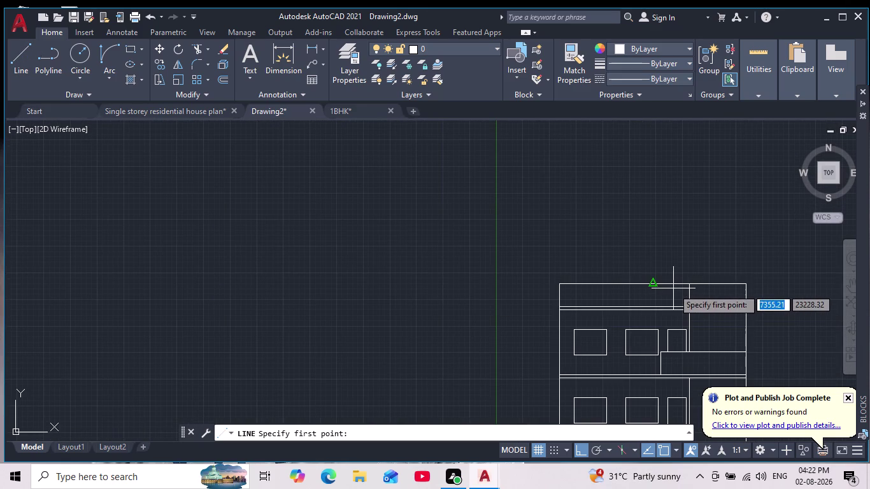
scroll(up, 3)
key(Escape)
scroll(up, 3)
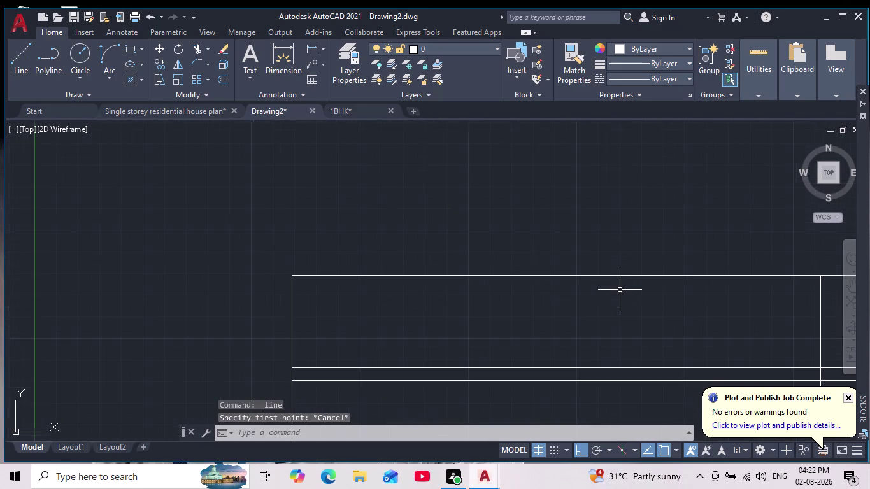
drag(537, 245, 368, 278)
click(230, 326)
scroll(down, 3)
key(Escape)
key(Escape)
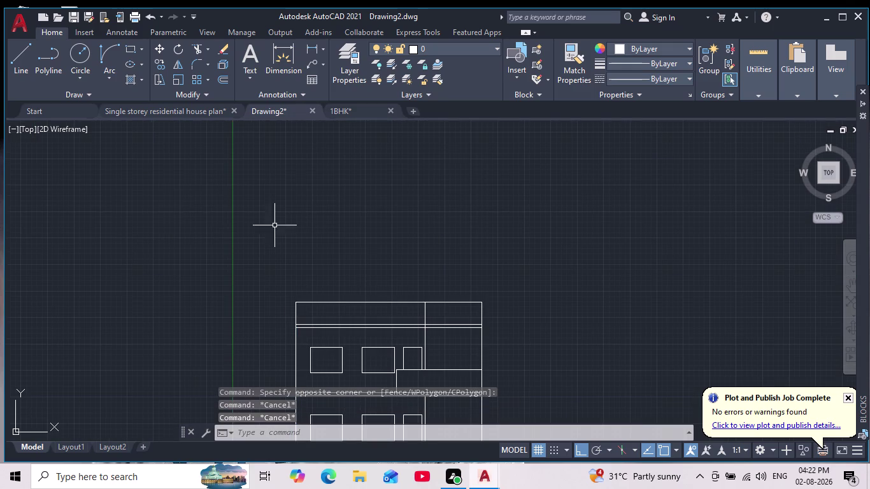
click(195, 52)
Fence-trim the crossing line segments along the parapet band at the elevation top.
scroll(up, 3)
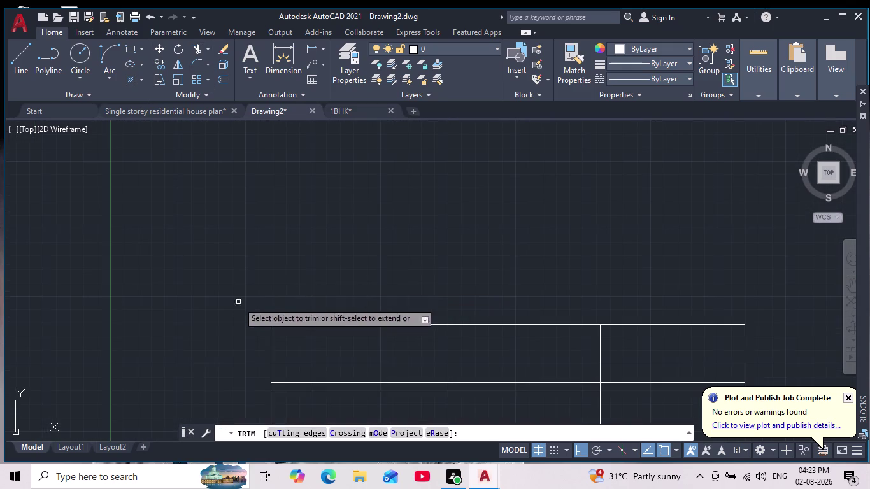
drag(218, 352, 472, 308)
middle_drag(468, 289, 435, 268)
scroll(down, 3)
scroll(up, 3)
drag(481, 295, 643, 303)
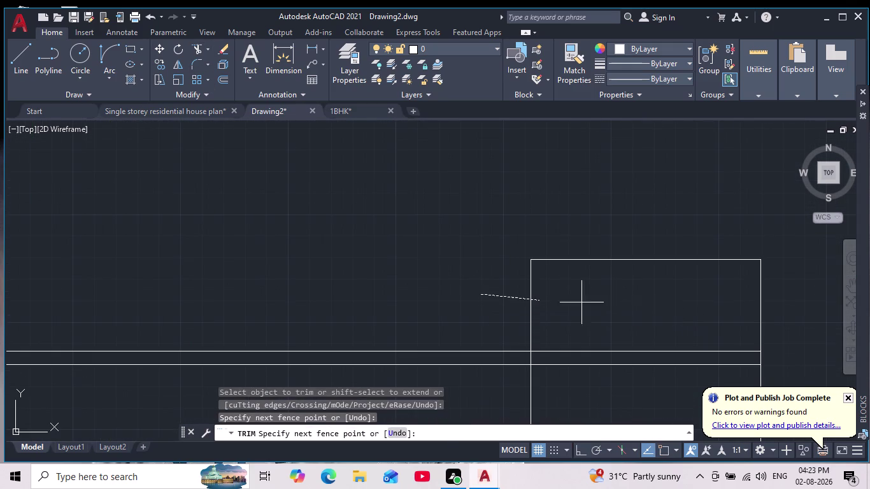
drag(643, 302, 863, 297)
drag(681, 242, 737, 283)
scroll(down, 3)
middle_drag(701, 255, 684, 243)
scroll(up, 3)
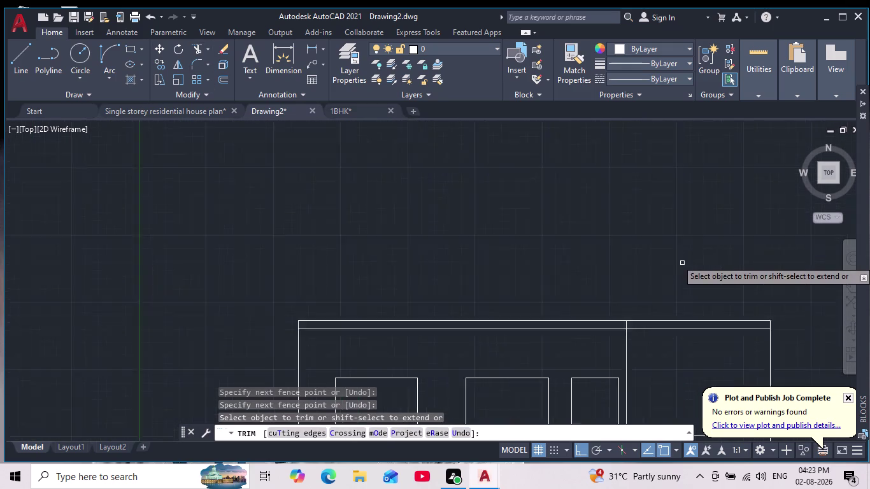
middle_drag(662, 271, 675, 214)
scroll(down, 3)
scroll(up, 3)
drag(541, 247, 623, 235)
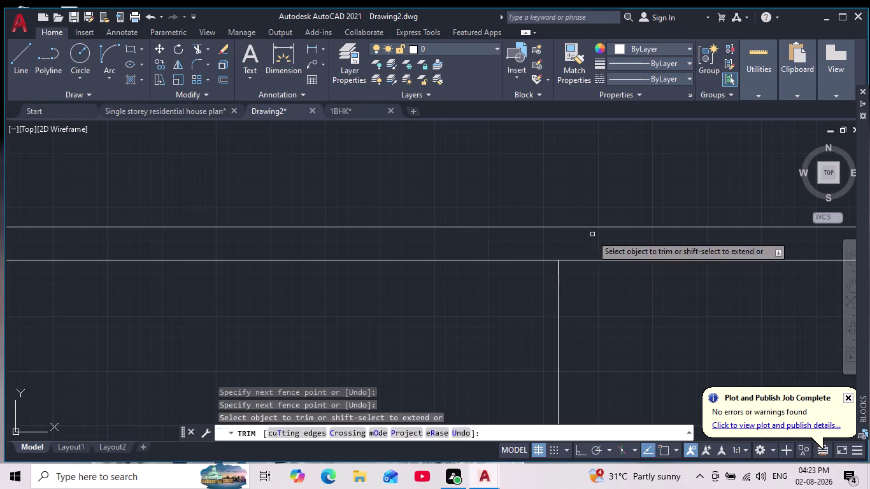
middle_drag(367, 292, 458, 310)
scroll(down, 3)
middle_drag(323, 323, 470, 333)
End trimming and pan out to centre the whole front elevation.
key(Escape)
key(Escape)
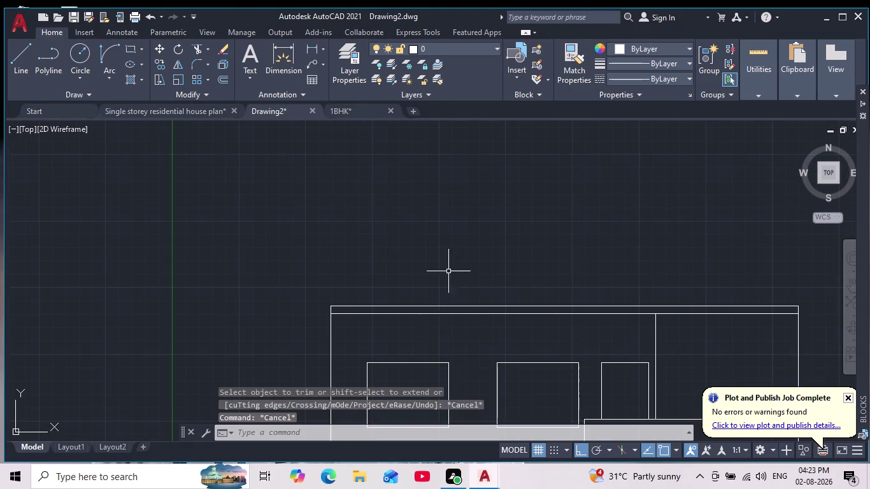
scroll(up, 3)
scroll(down, 3)
middle_drag(506, 224, 533, 216)
scroll(up, 3)
middle_drag(705, 295, 712, 282)
scroll(down, 3)
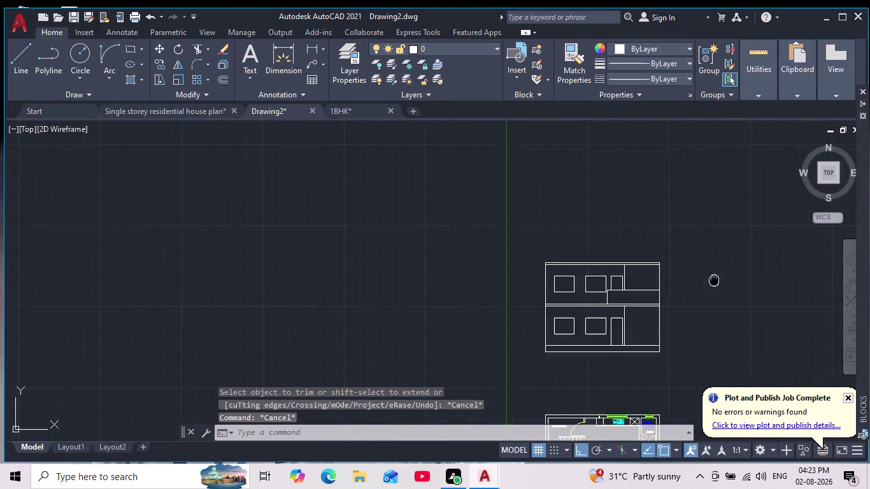
scroll(up, 3)
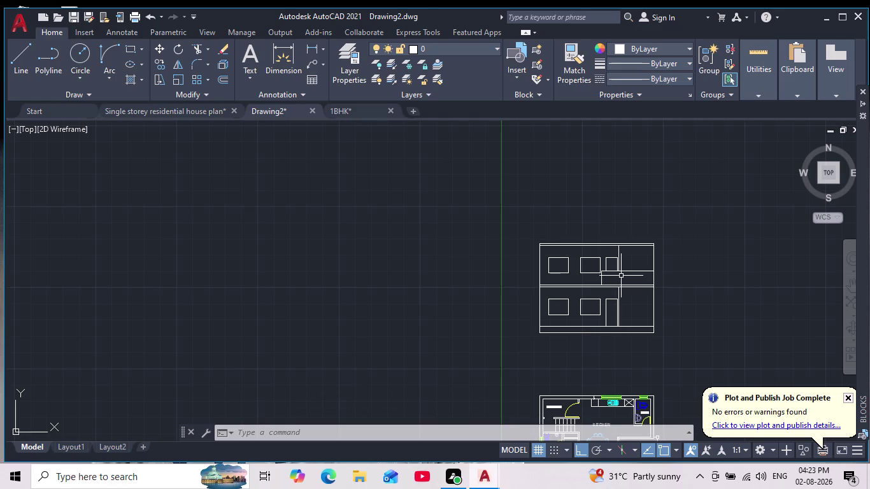
scroll(up, 3)
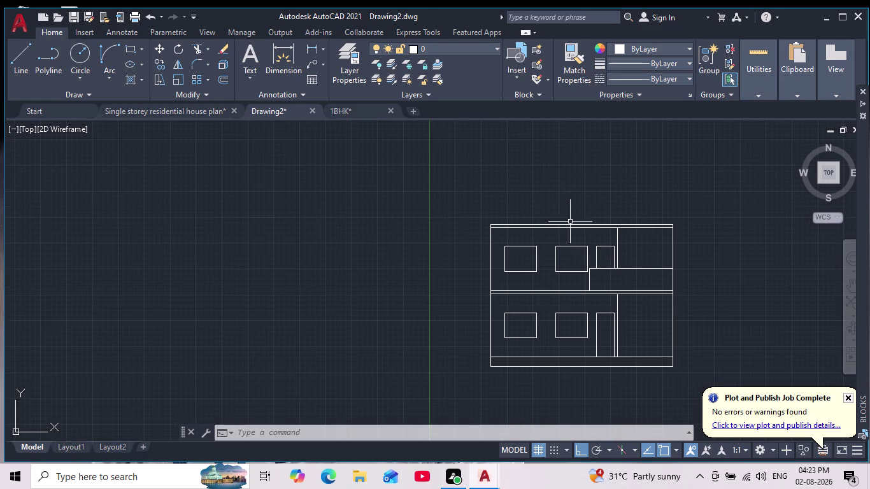
middle_drag(602, 263, 572, 280)
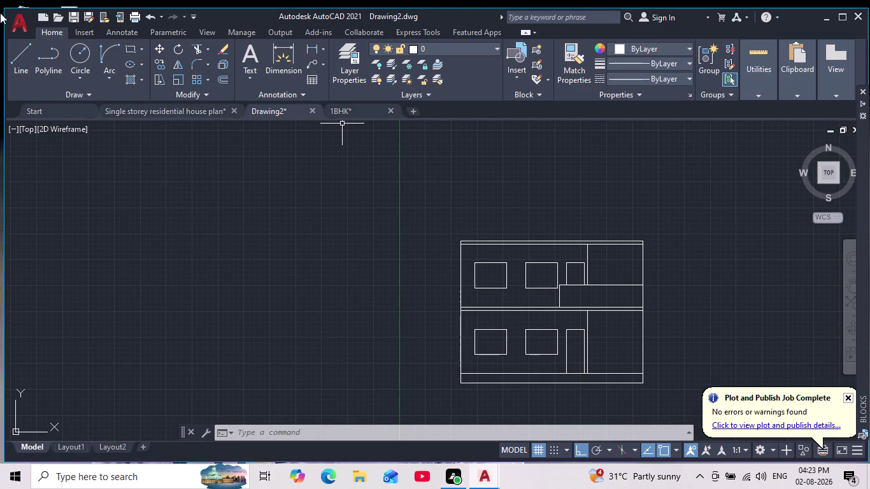
click(20, 64)
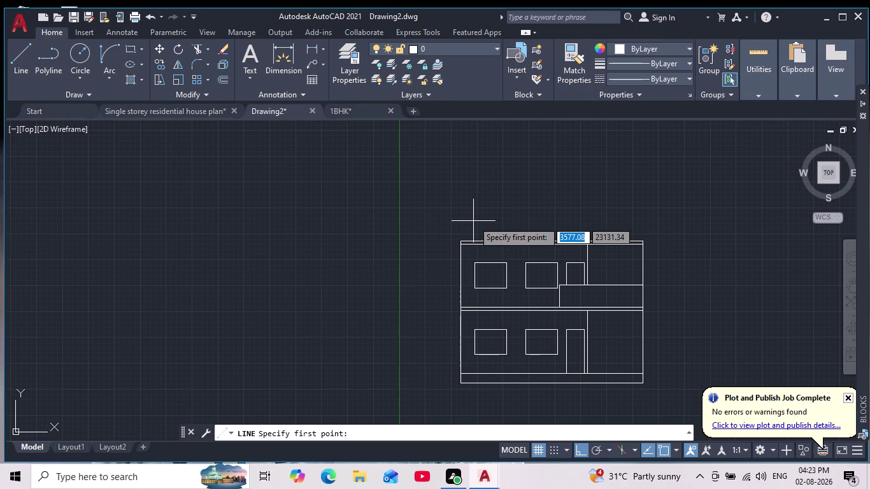
Draw a line from the parapet's left corner: 300 left, 30, then two more corners.
key(Escape)
click(15, 57)
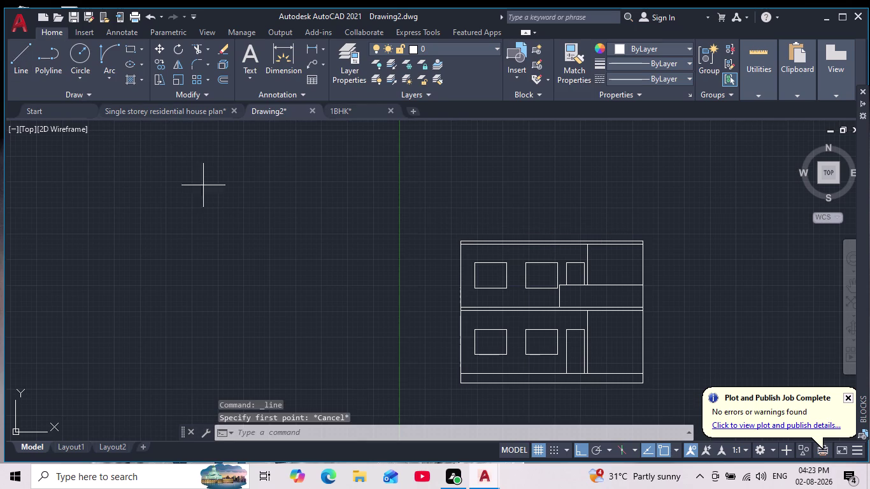
scroll(up, 3)
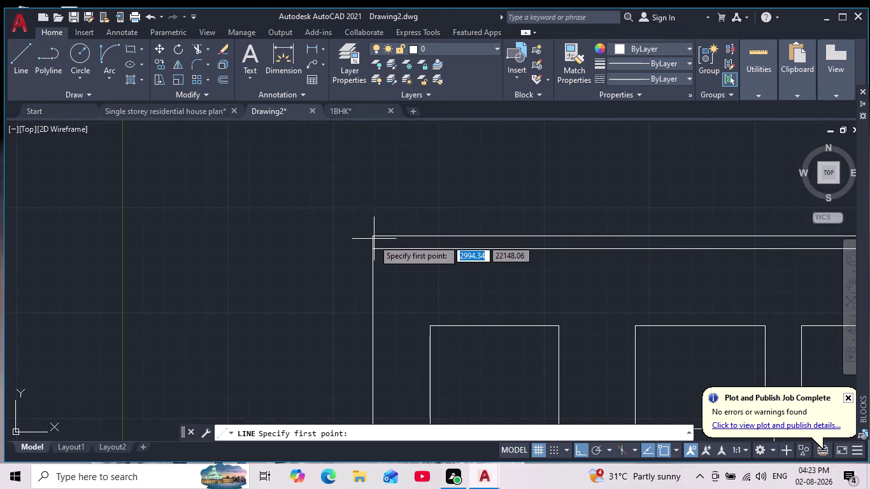
click(371, 234)
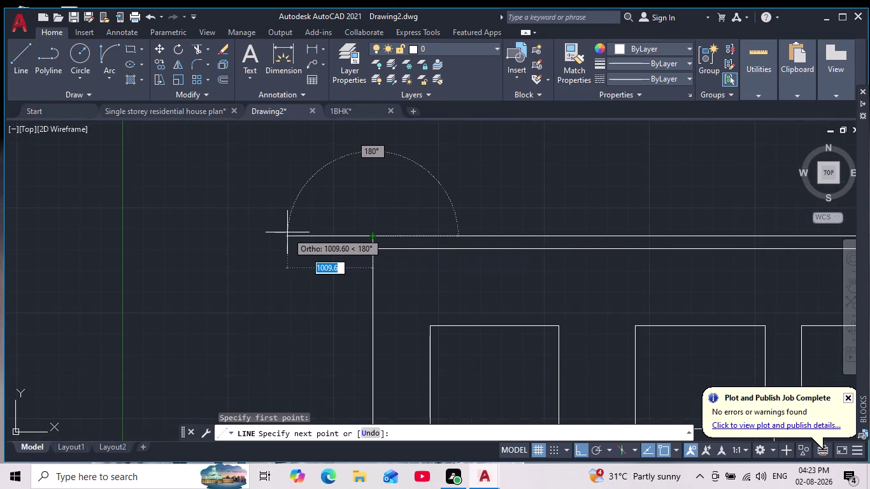
key(3)
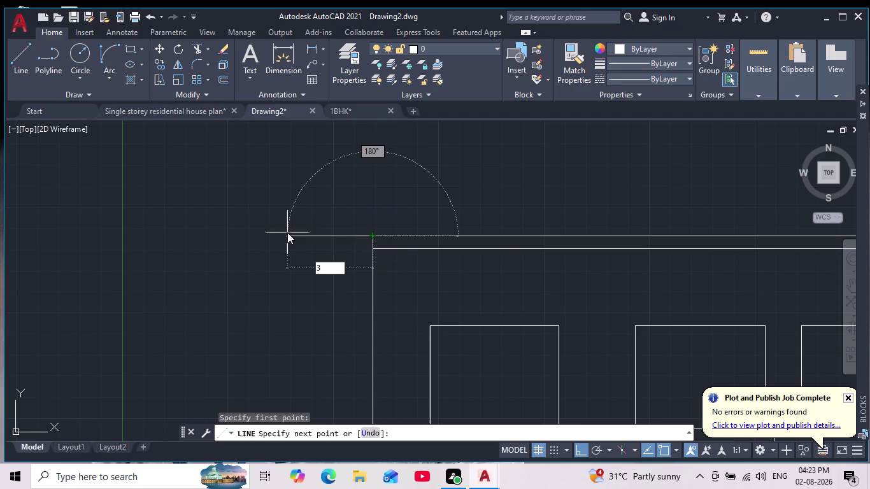
text(00)
key(Return)
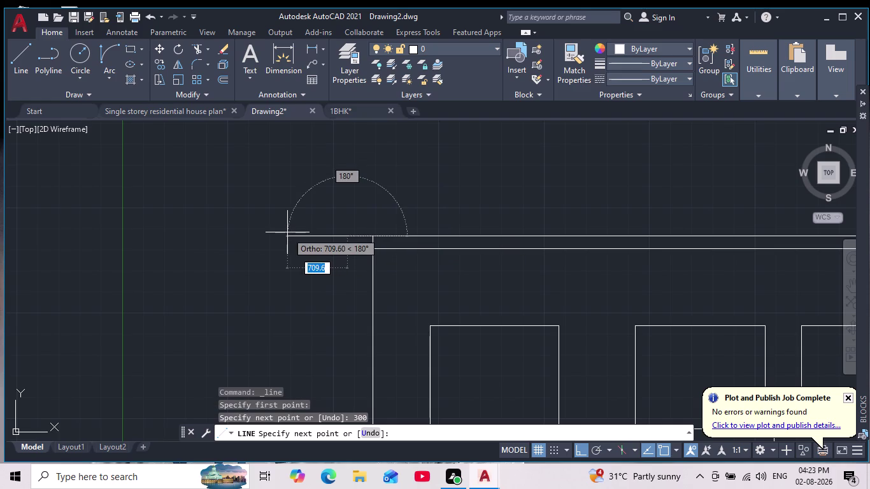
scroll(up, 3)
scroll(down, 3)
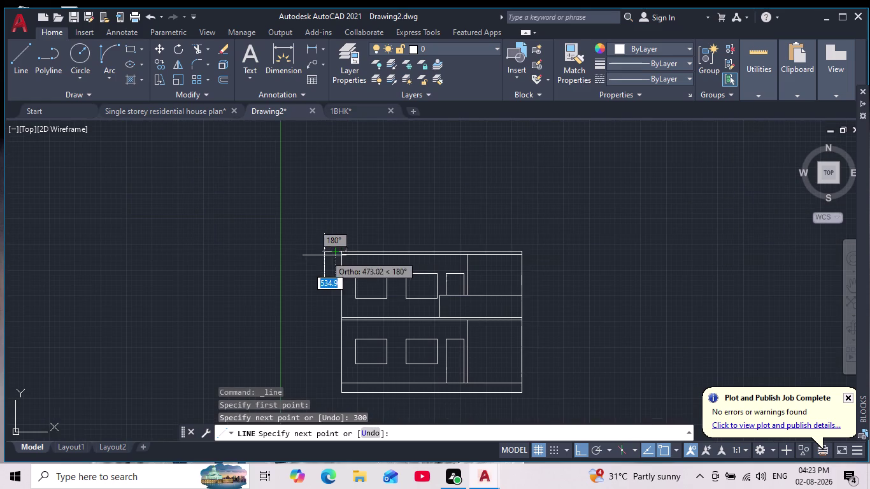
scroll(up, 3)
middle_drag(166, 284, 286, 254)
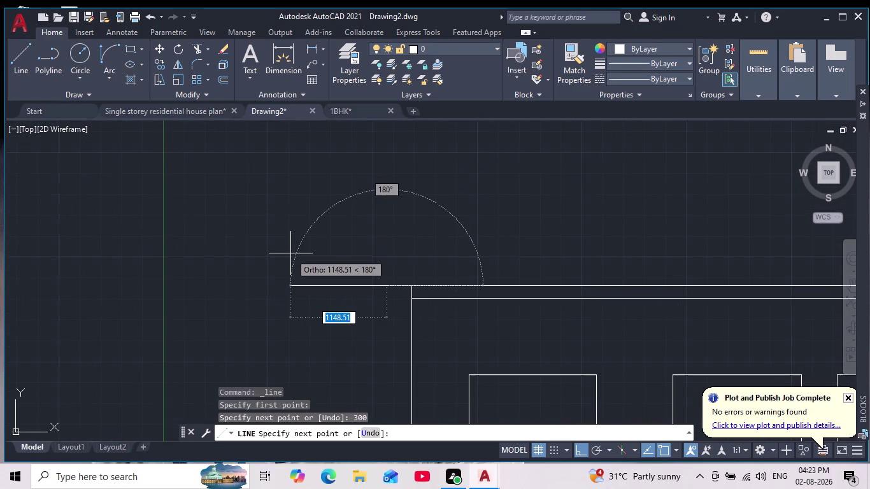
text(30)
key(Return)
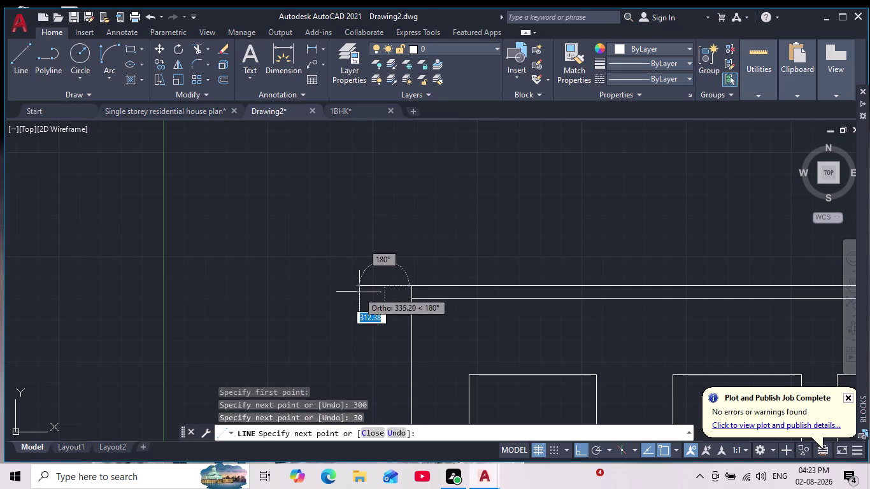
scroll(up, 3)
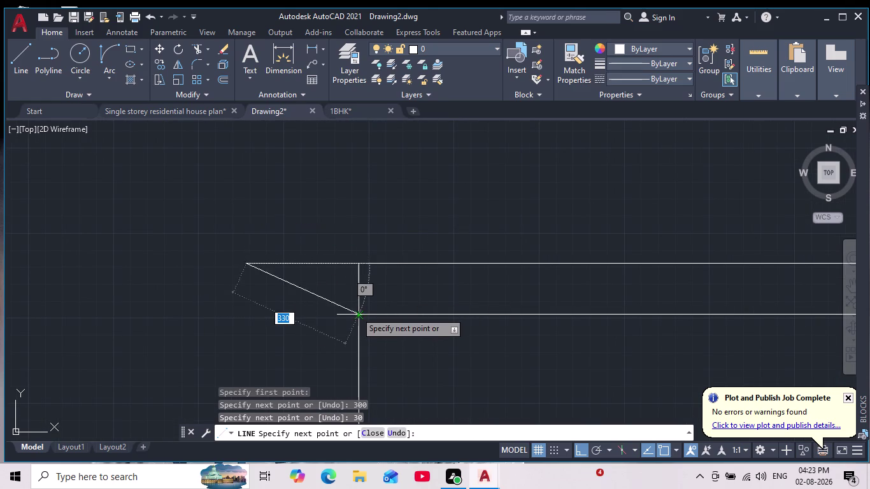
click(248, 315)
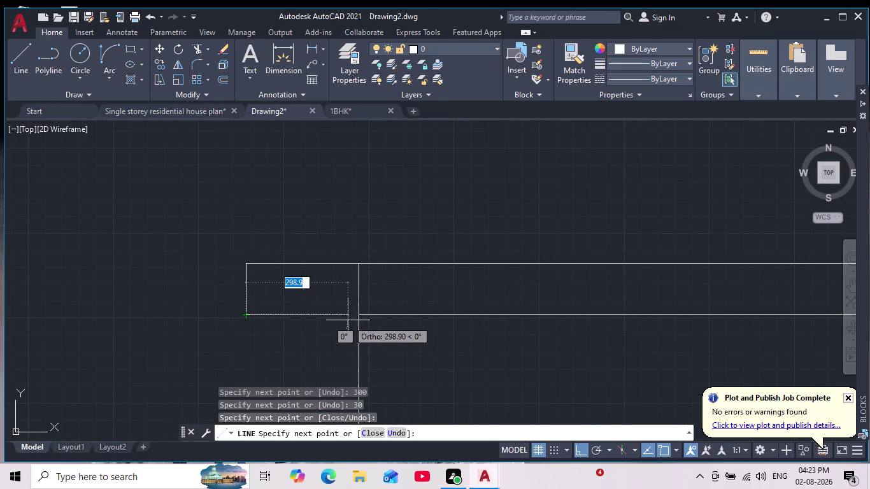
click(362, 317)
key(Escape)
Draw a 600 overhang at the parapet's right end, down to its lower edge and back to the wall.
scroll(down, 3)
middle_drag(429, 316, 349, 282)
scroll(down, 3)
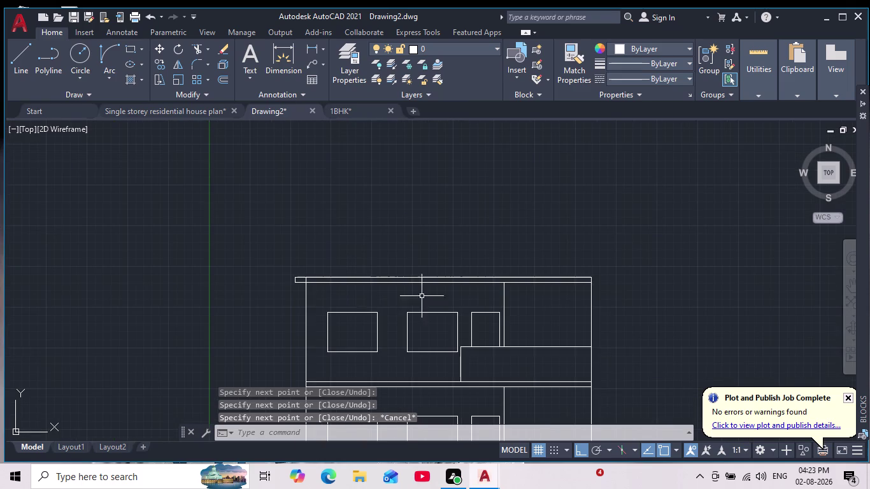
middle_drag(545, 296, 539, 292)
scroll(up, 3)
key(space)
scroll(up, 3)
middle_drag(651, 249, 548, 266)
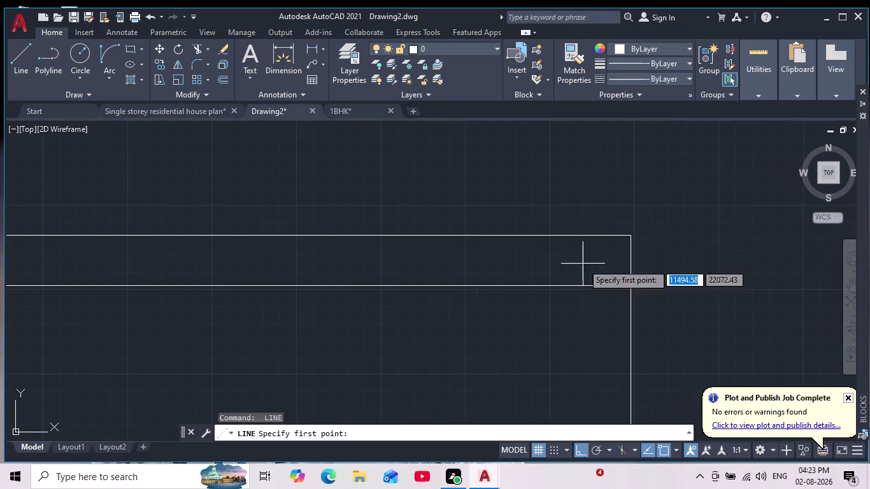
click(632, 239)
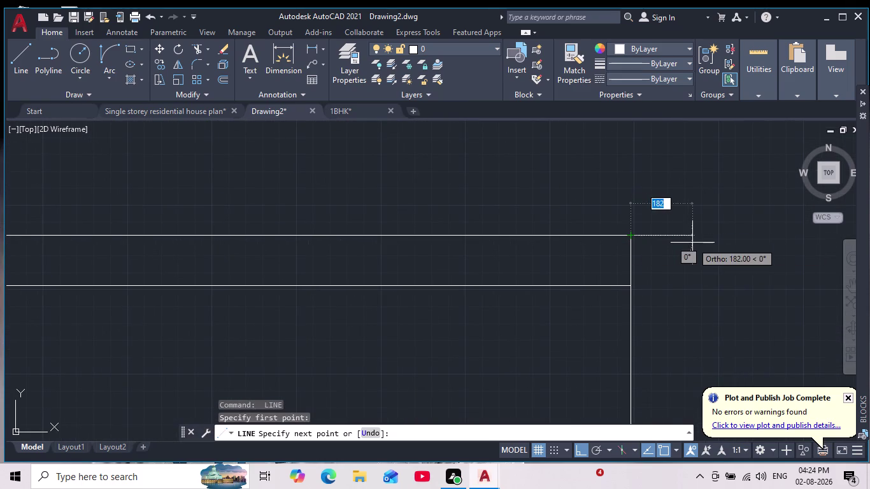
text(600)
key(Return)
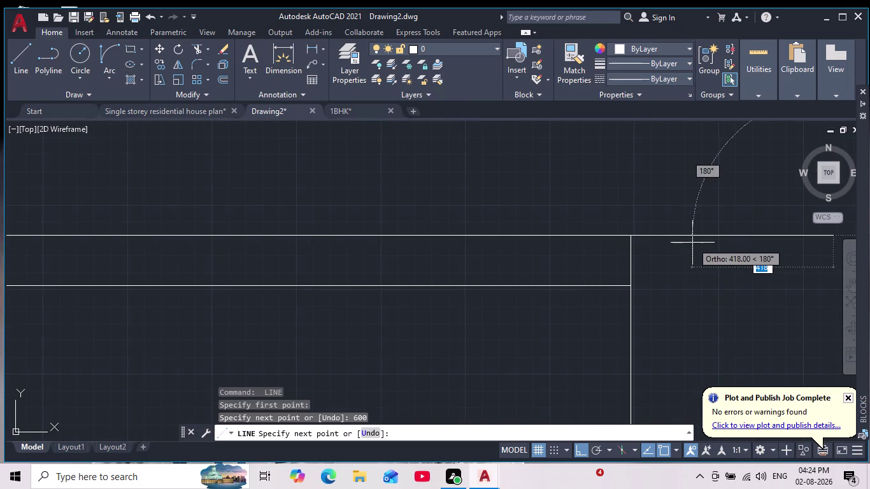
scroll(down, 3)
scroll(down, 3)
scroll(down, 3)
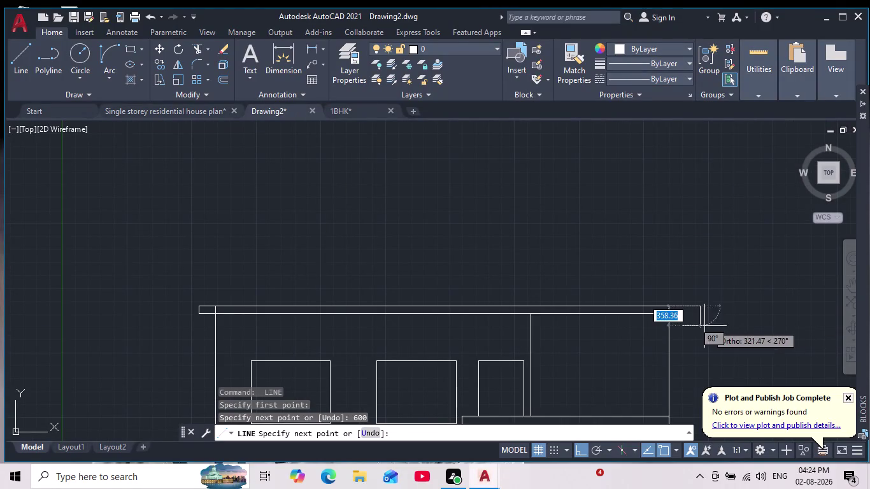
scroll(up, 3)
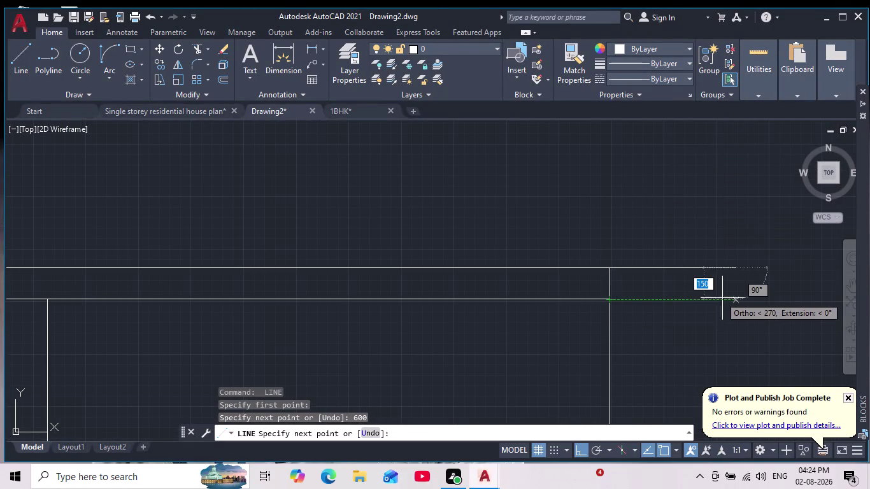
click(732, 302)
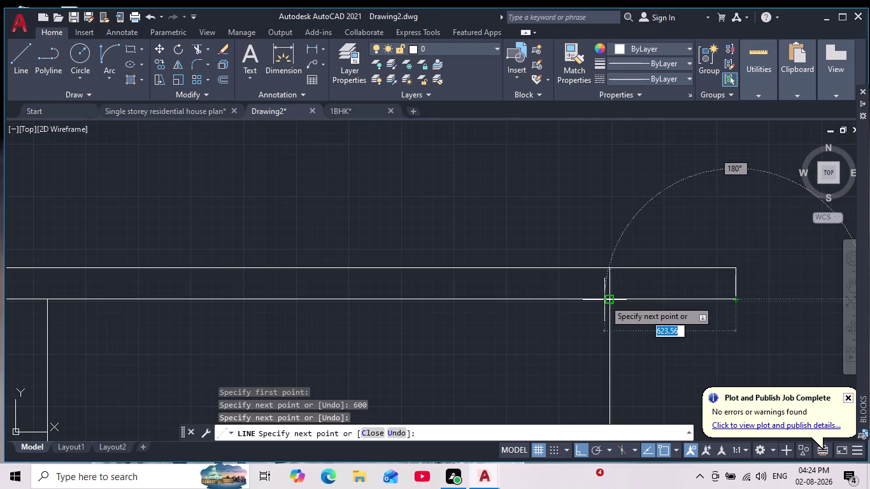
click(604, 300)
key(Escape)
Window-select the parapet's short left overhang lines and delete them.
scroll(down, 3)
middle_drag(579, 319, 612, 312)
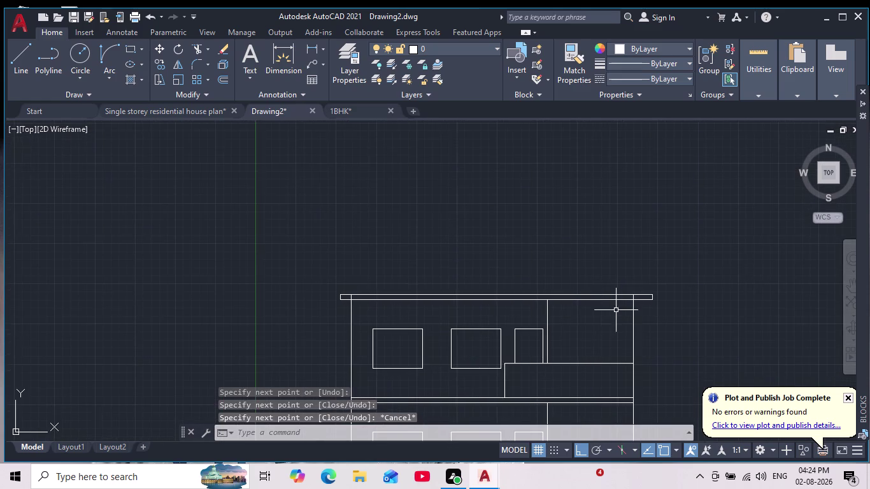
scroll(up, 3)
click(373, 320)
click(352, 282)
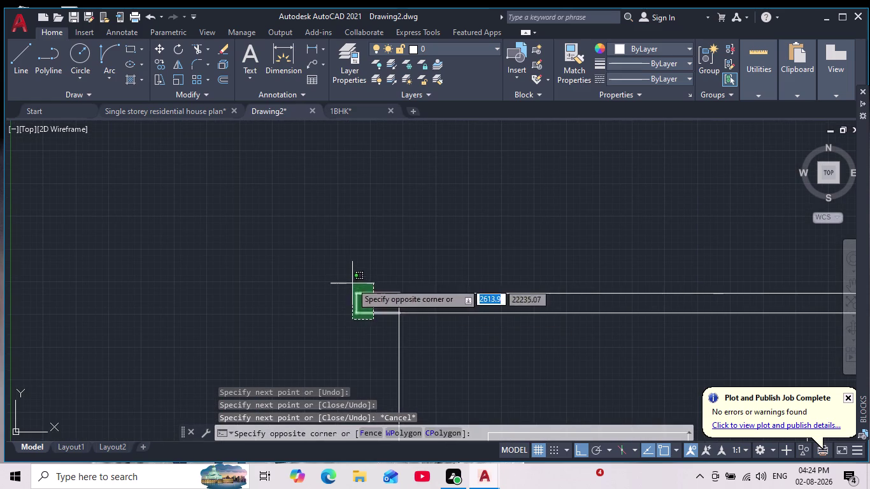
key(Delete)
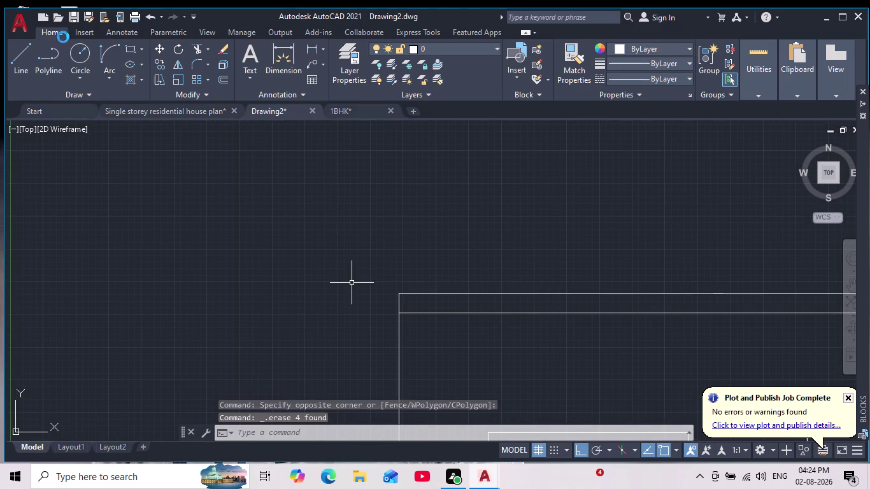
click(18, 55)
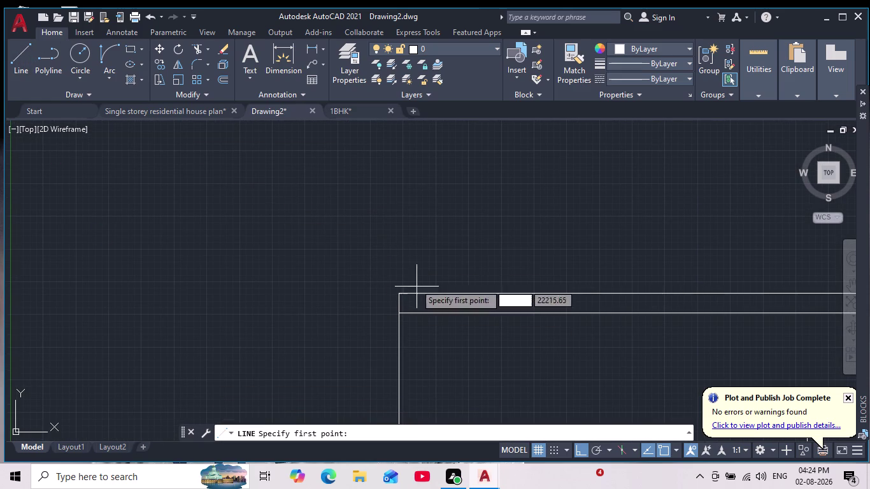
Draw a 600 overhang from the parapet's left corner, down to the lower edge and back.
middle_drag(413, 266, 414, 234)
scroll(up, 3)
click(336, 253)
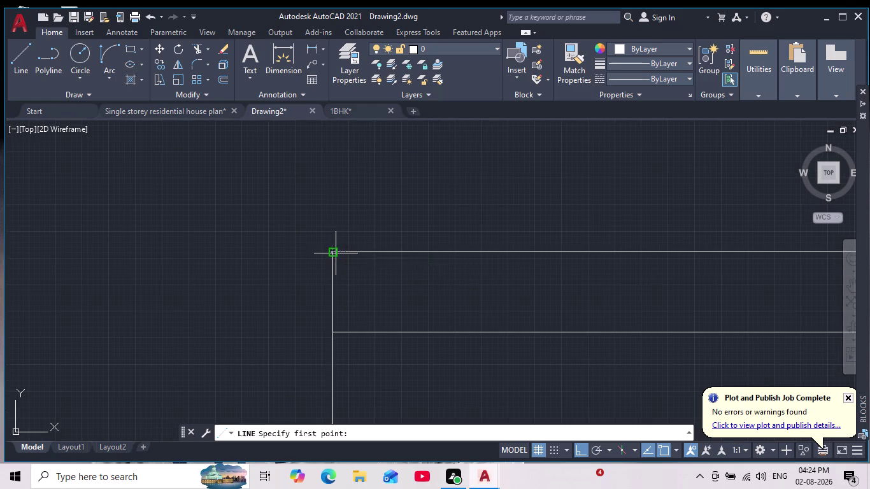
text(600)
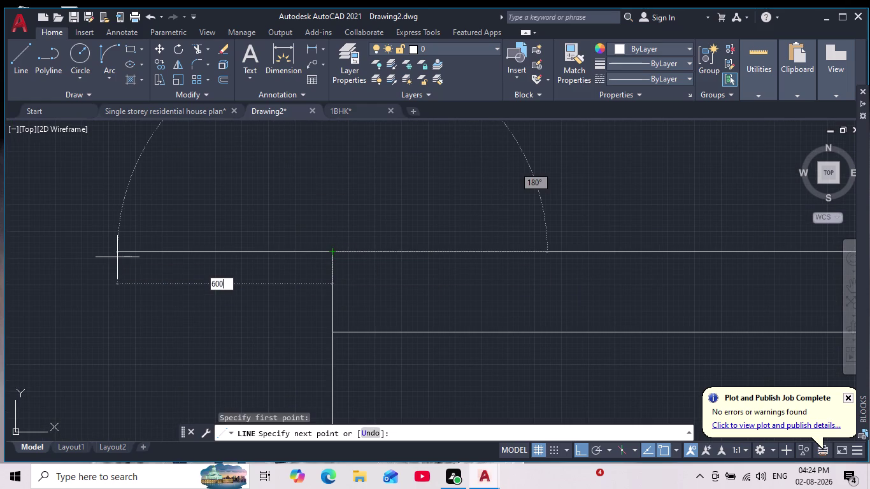
key(Return)
scroll(down, 3)
middle_drag(258, 291, 290, 259)
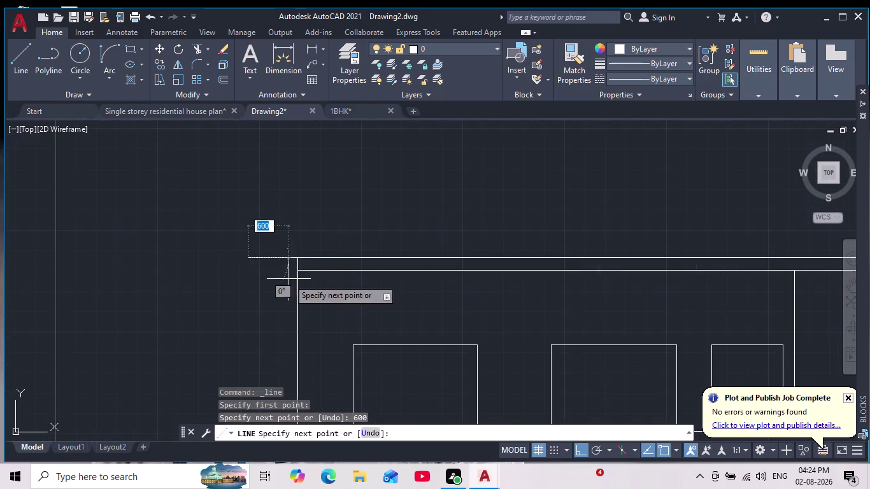
scroll(up, 3)
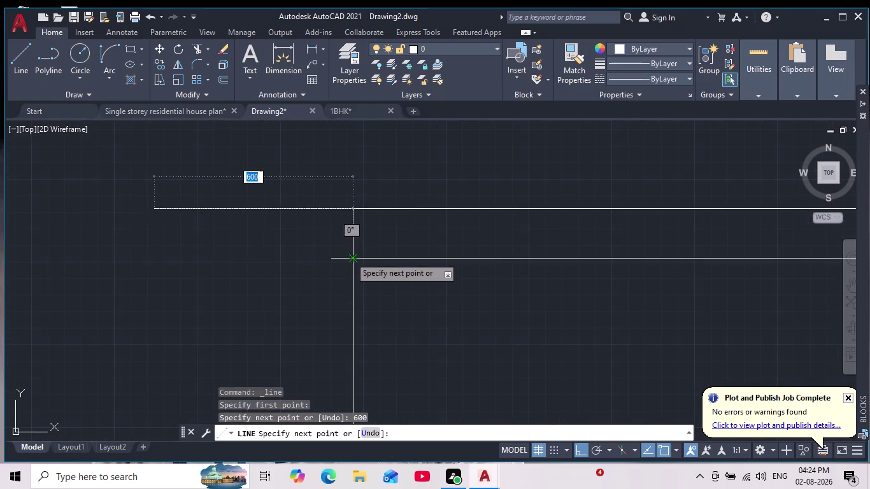
click(158, 262)
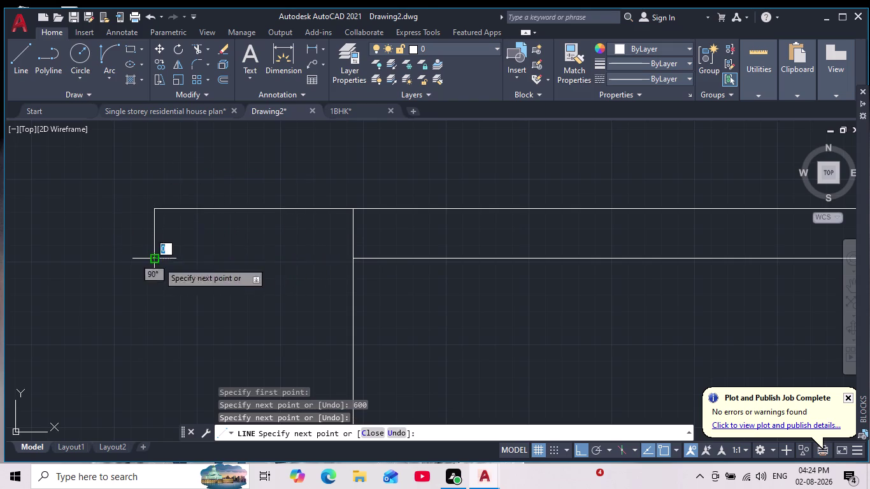
click(356, 257)
key(Escape)
Zoom out to check the whole elevation, then bring its top edge back into view.
scroll(down, 3)
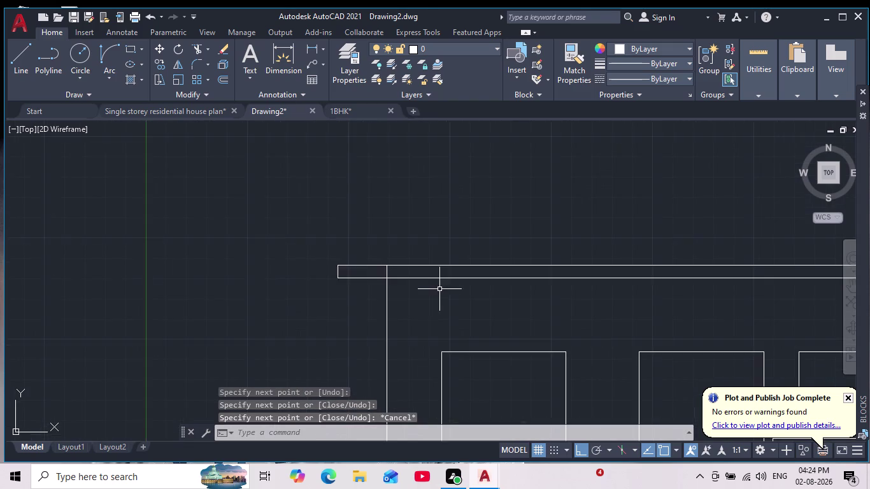
scroll(down, 3)
middle_drag(443, 291, 425, 293)
scroll(down, 3)
middle_click(442, 307)
scroll(up, 3)
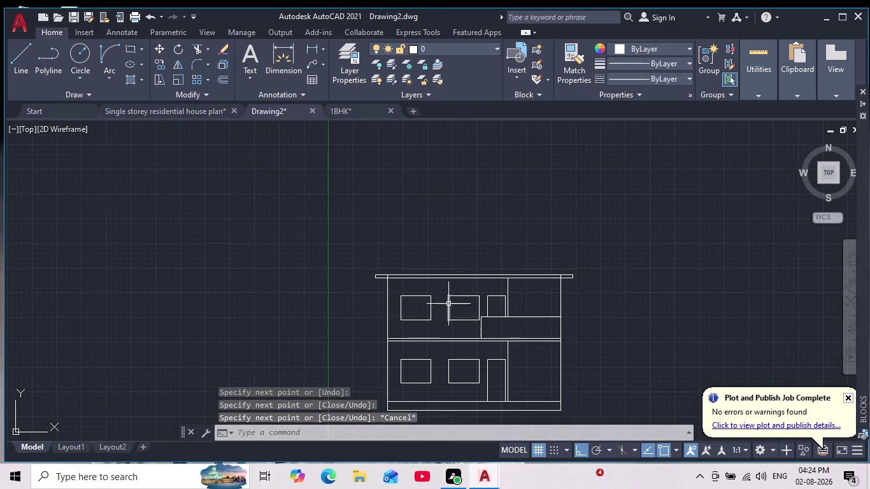
scroll(up, 3)
middle_drag(431, 289, 441, 333)
click(23, 59)
scroll(up, 3)
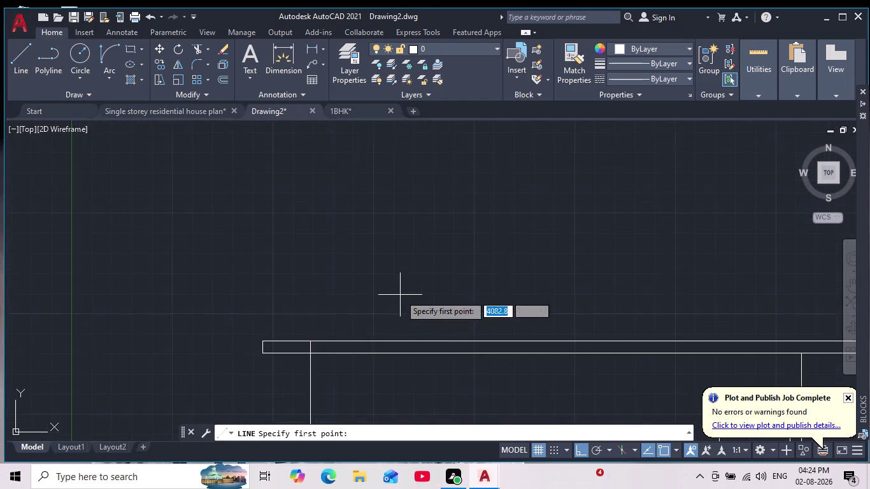
With Polar Tracking on, draw a 30° roof from the parapet's left end to an apex and back down.
click(263, 343)
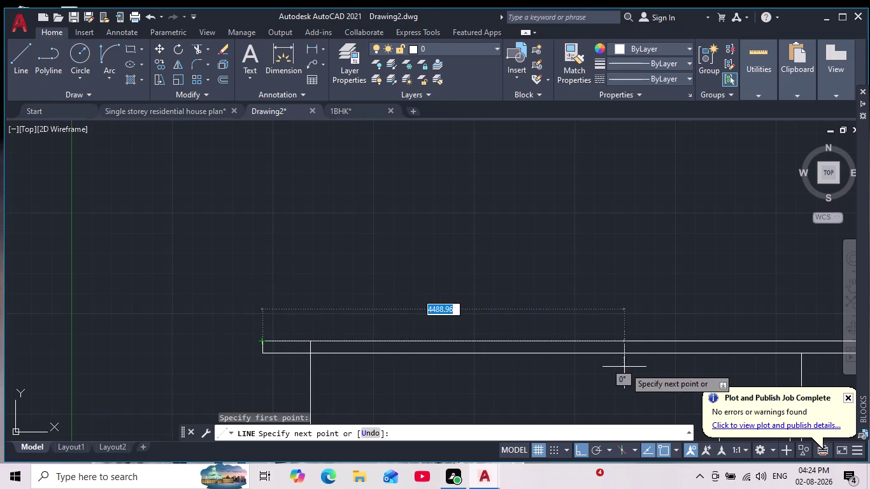
click(594, 451)
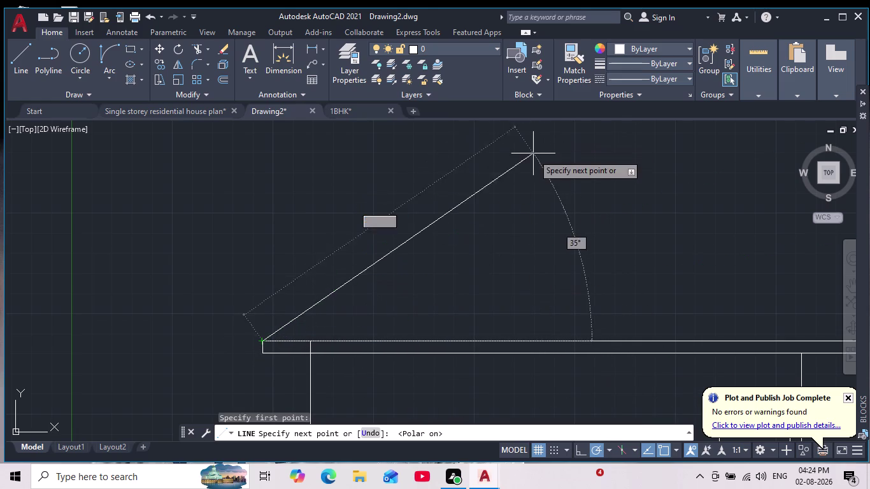
scroll(down, 3)
middle_drag(540, 163, 527, 232)
scroll(down, 3)
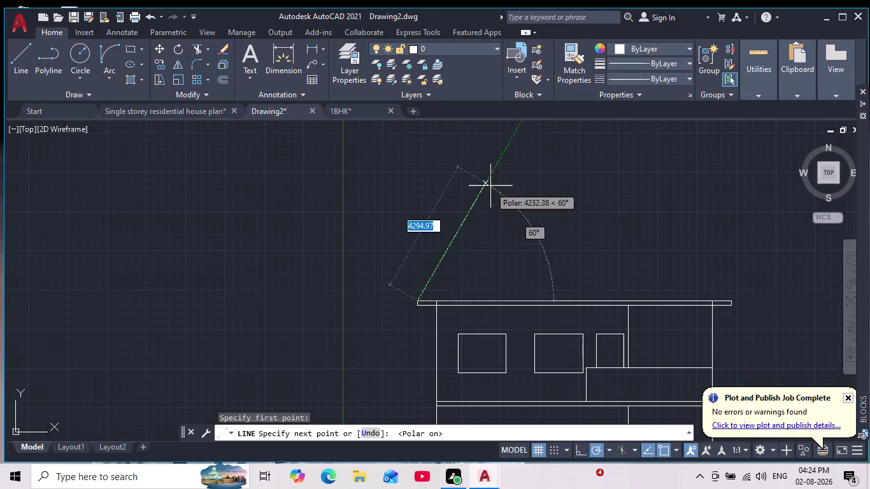
scroll(down, 3)
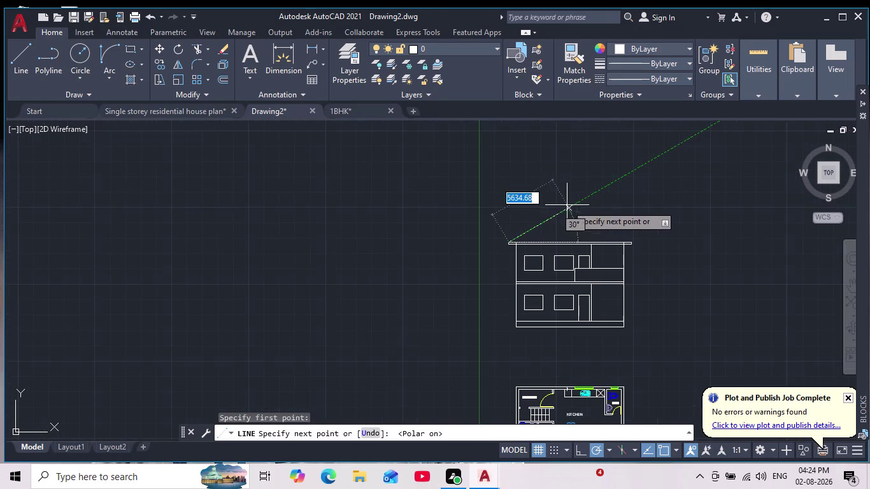
scroll(up, 3)
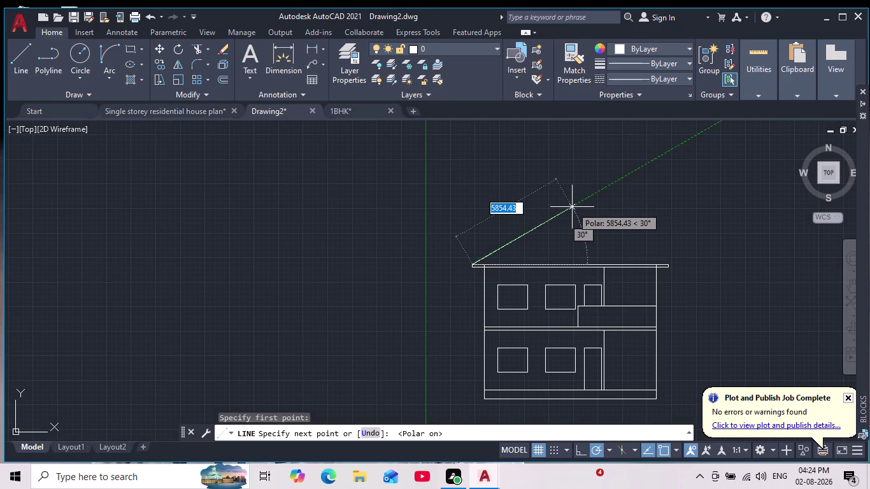
click(540, 219)
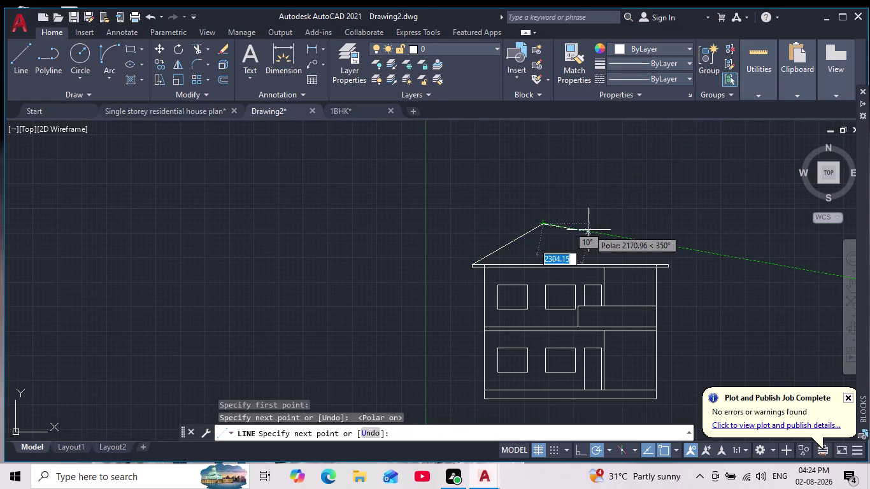
scroll(up, 3)
click(617, 271)
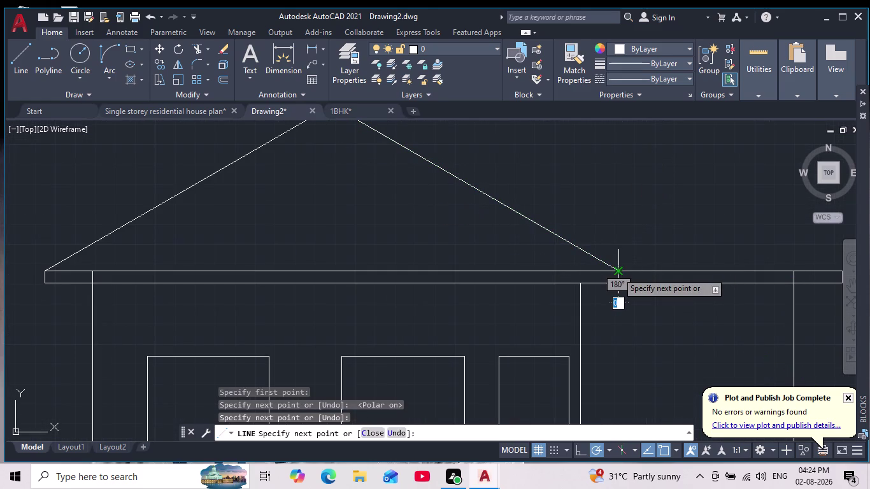
key(Escape)
scroll(down, 3)
middle_drag(612, 267, 618, 289)
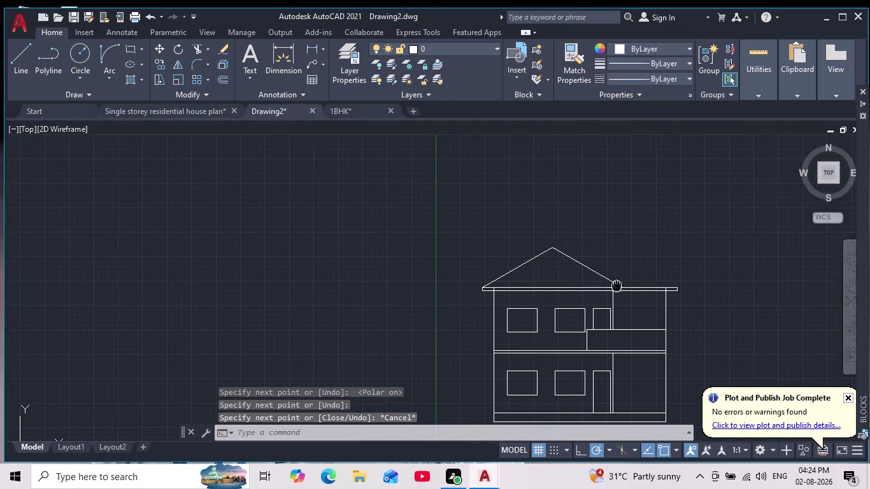
Start a second roof line at the parapet's right end and pan to its peak.
middle_drag(617, 289, 618, 294)
scroll(down, 3)
scroll(up, 3)
middle_drag(613, 306, 619, 331)
click(27, 59)
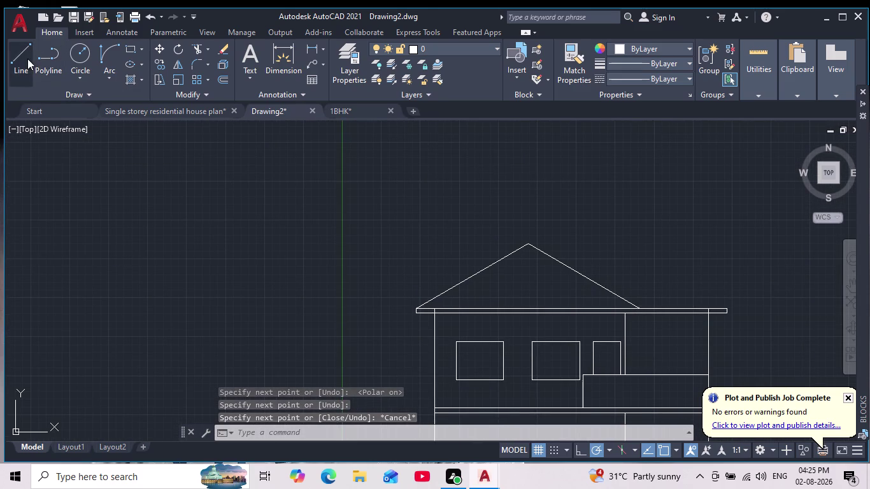
scroll(up, 3)
scroll(down, 3)
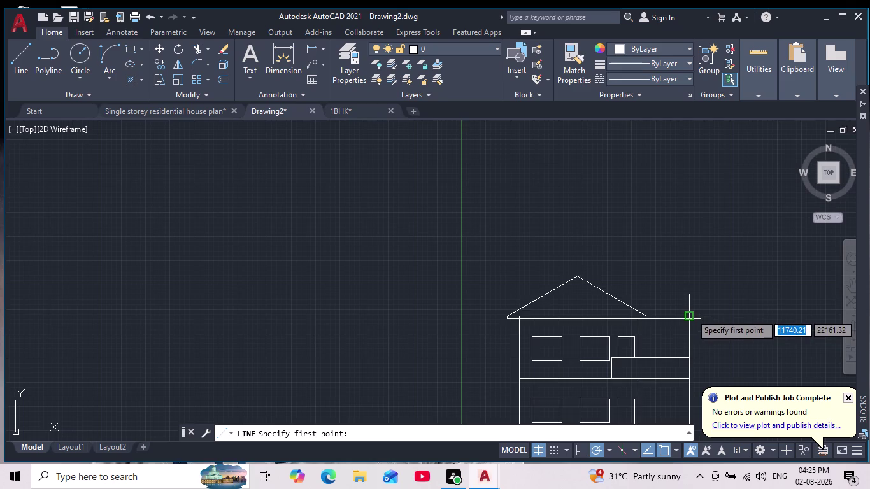
scroll(up, 3)
click(735, 324)
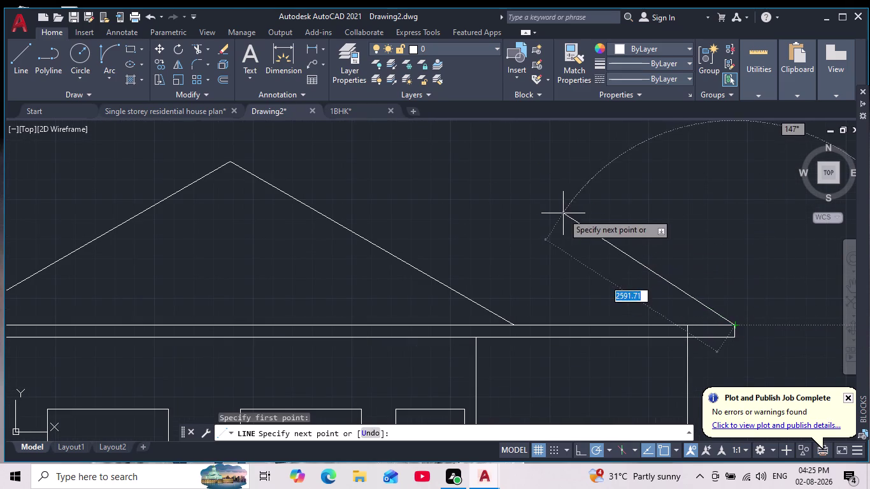
middle_drag(532, 158, 557, 216)
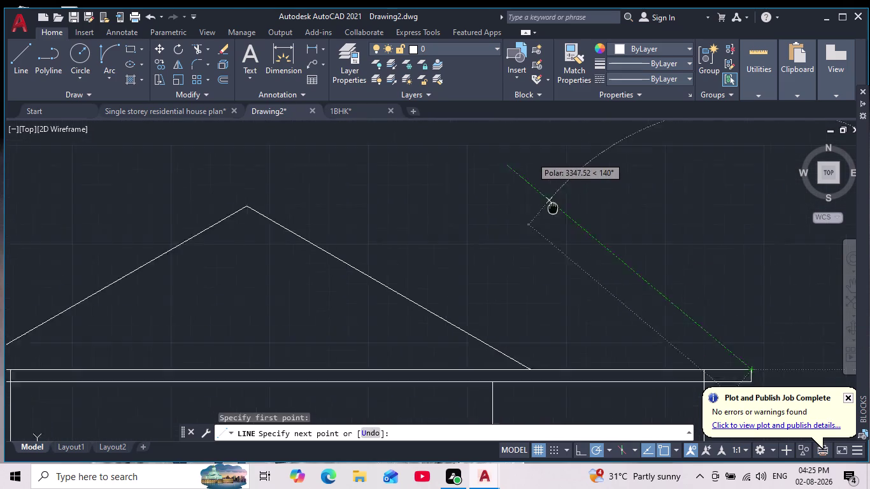
middle_drag(557, 215, 587, 244)
Draw the second gable's left slope from its peak at 210° down to the first roof slope.
click(547, 203)
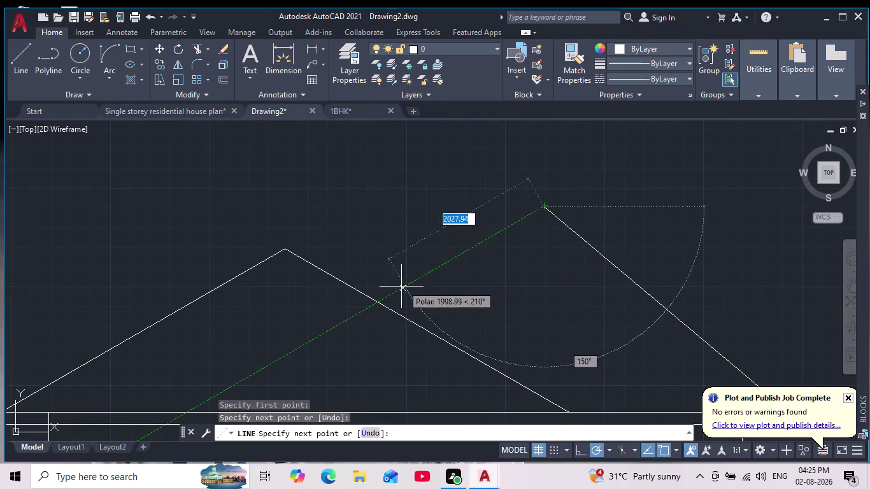
click(373, 301)
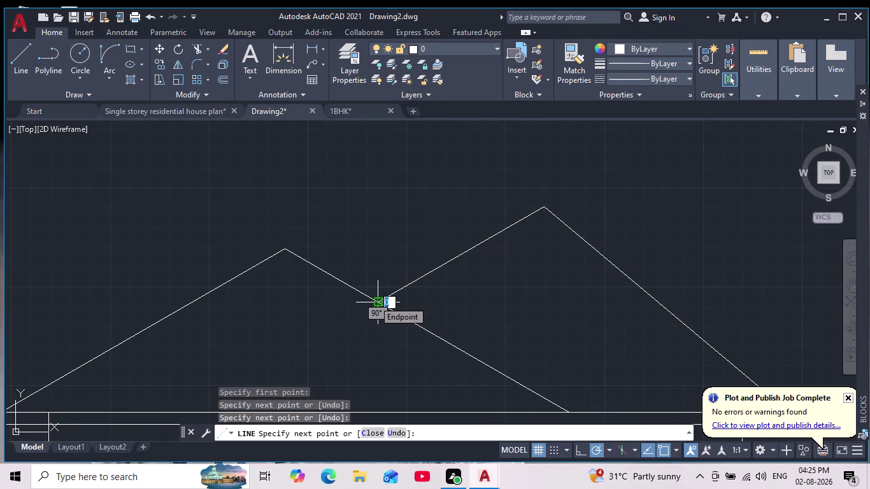
key(Escape)
scroll(down, 3)
middle_drag(388, 306, 425, 275)
middle_drag(431, 340, 466, 324)
scroll(up, 3)
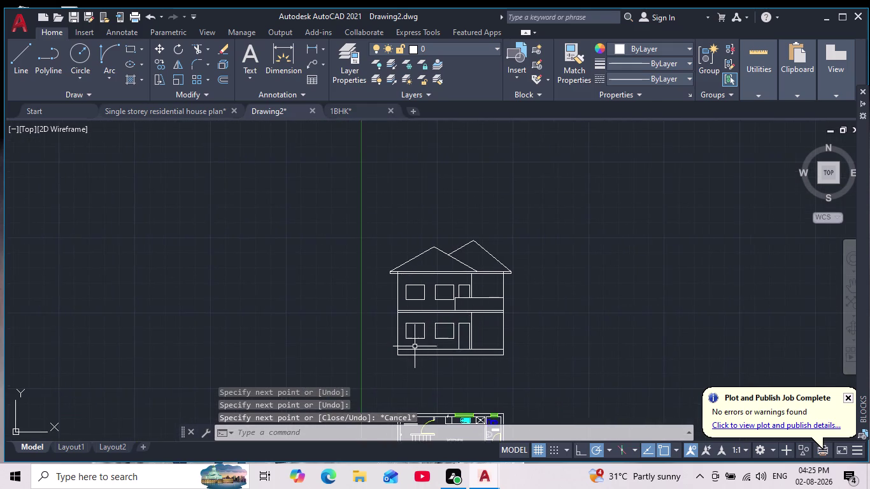
scroll(up, 3)
scroll(down, 3)
Zoom in on the small upper-floor window beside the balcony.
middle_drag(450, 347, 468, 373)
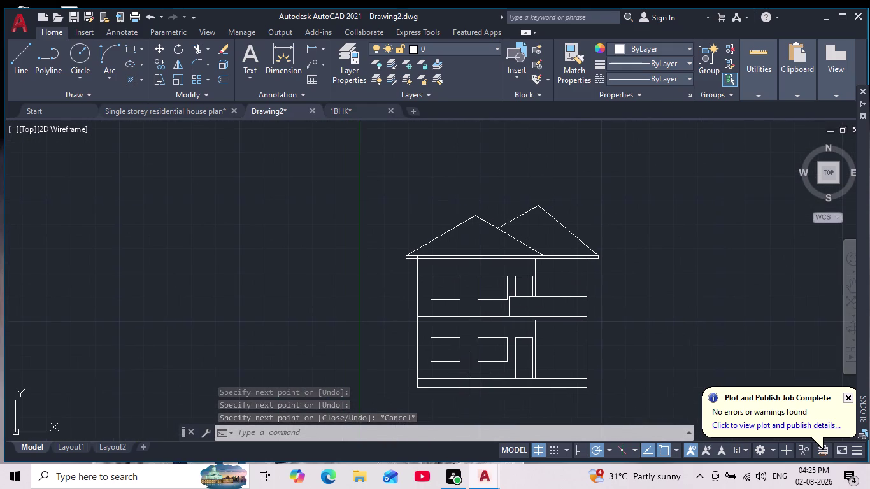
scroll(up, 3)
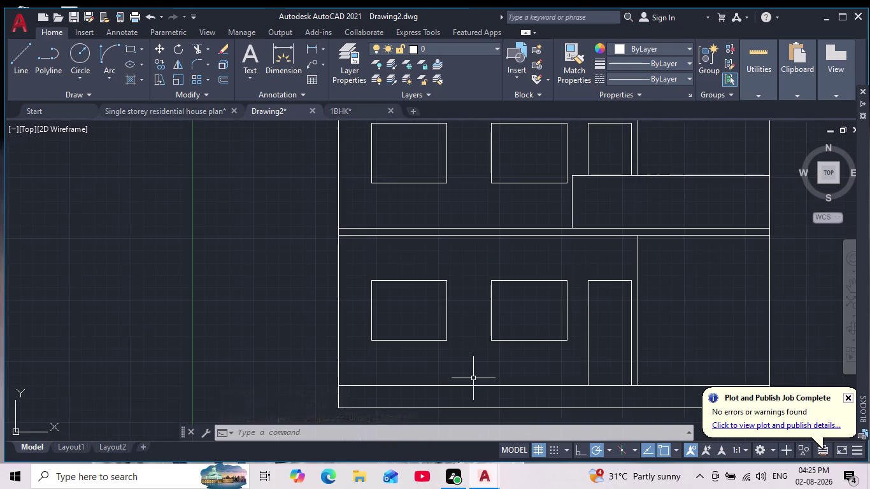
scroll(down, 3)
scroll(up, 3)
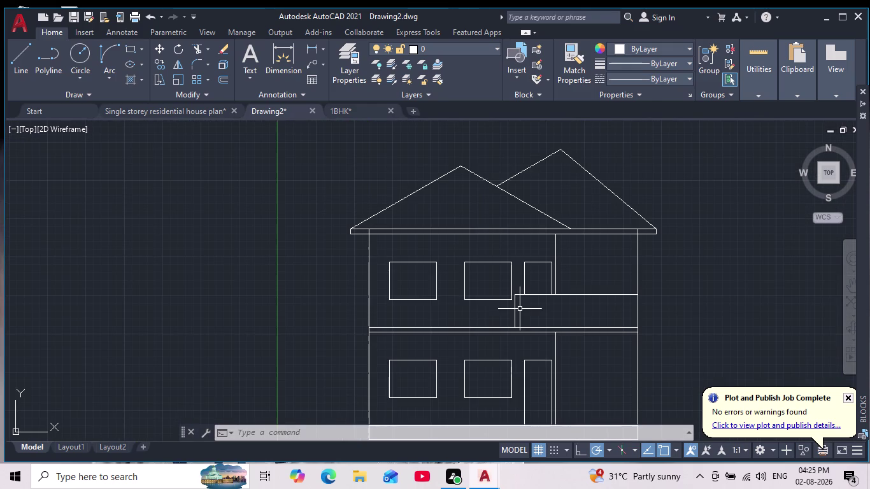
scroll(up, 3)
scroll(down, 3)
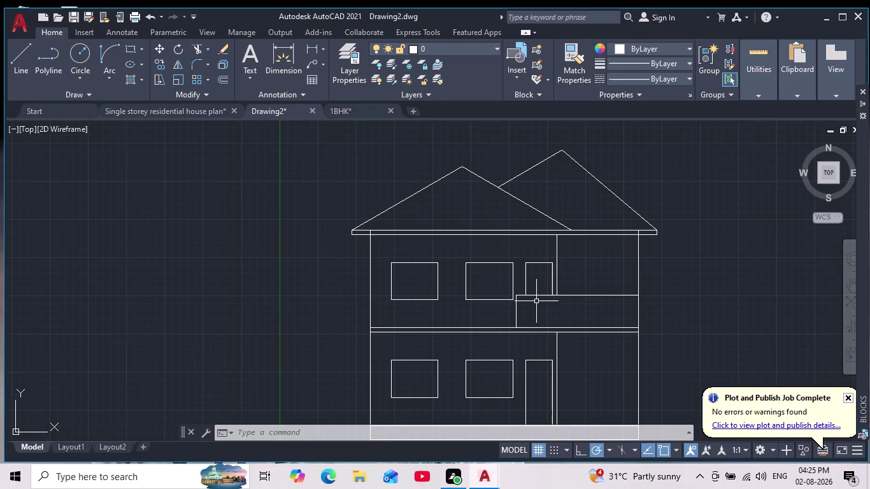
middle_drag(537, 294, 543, 326)
scroll(down, 3)
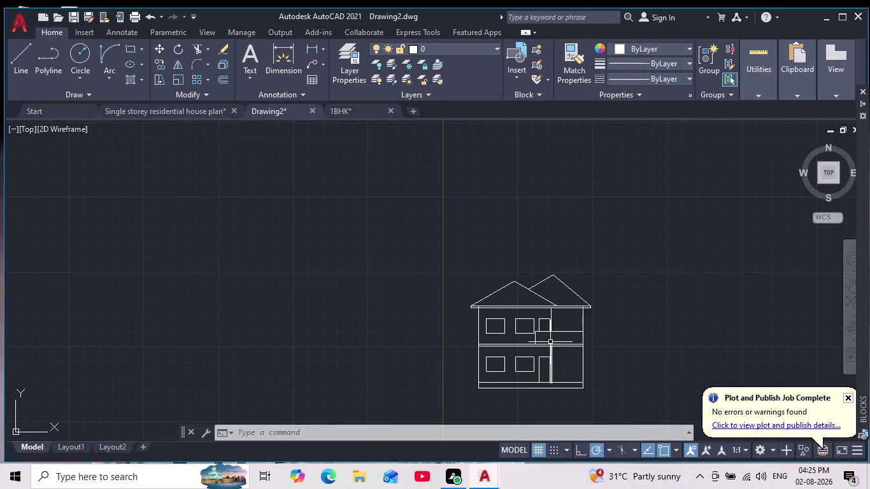
scroll(up, 3)
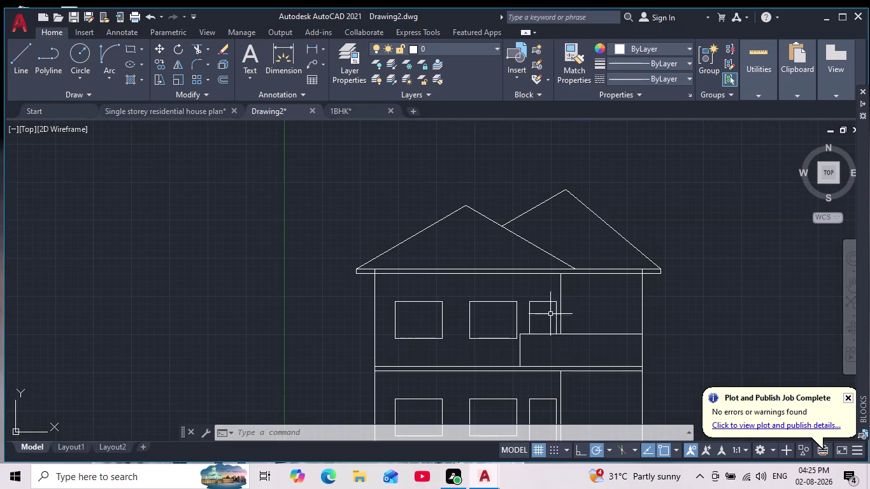
scroll(up, 3)
Erase the window's top, left and right lines, then zoom back out.
click(541, 302)
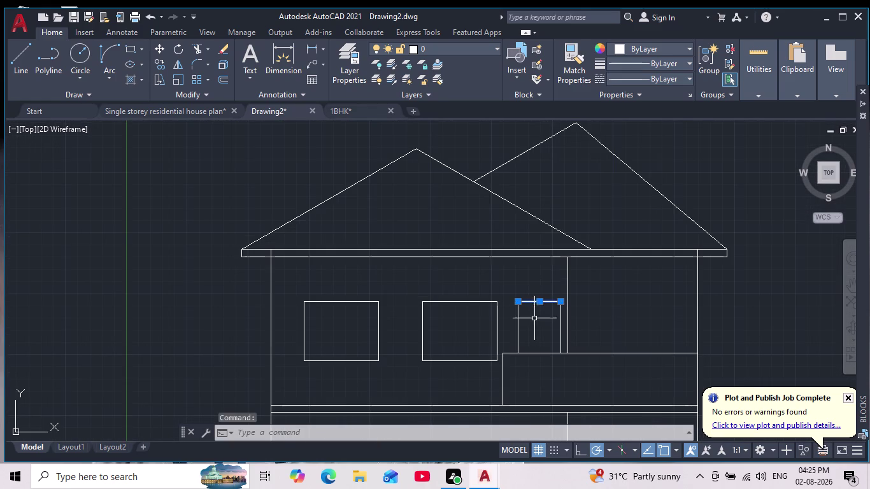
scroll(up, 3)
click(490, 331)
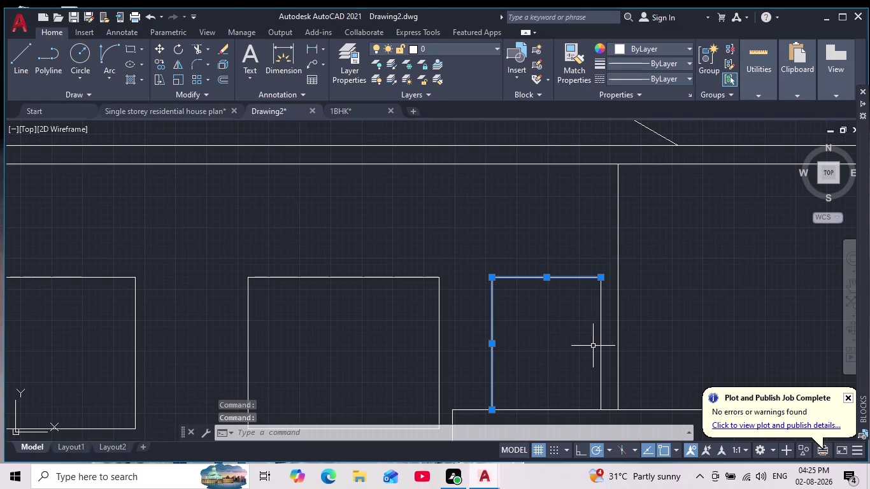
click(600, 345)
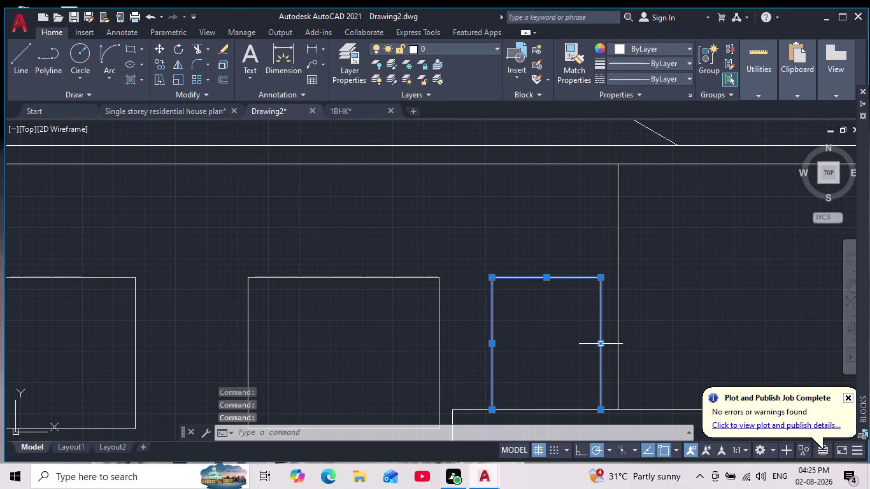
key(Delete)
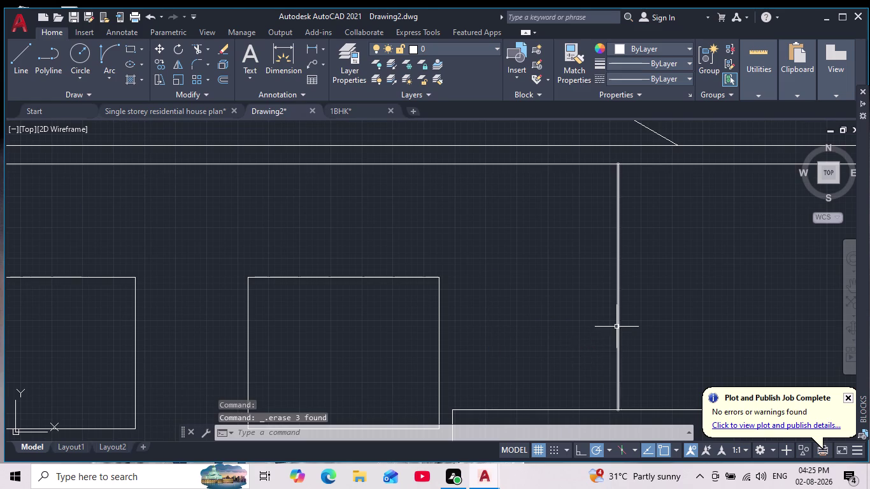
scroll(down, 3)
middle_drag(638, 345, 623, 331)
scroll(down, 3)
scroll(up, 3)
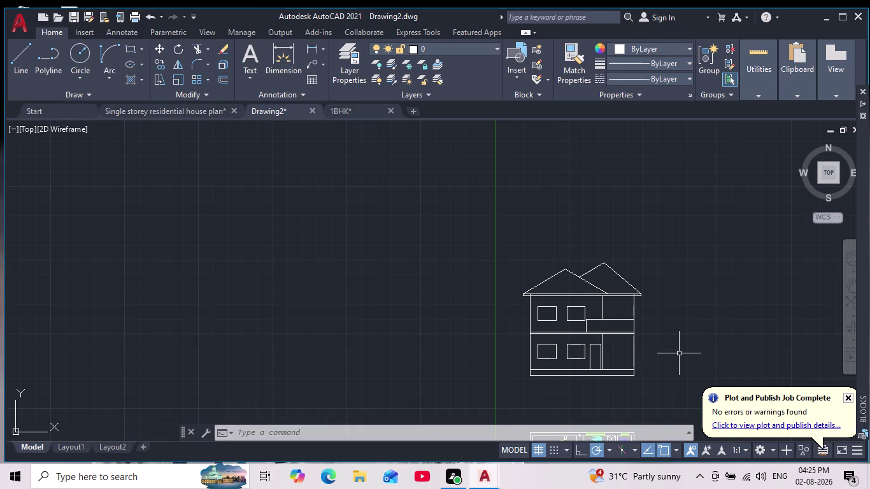
middle_drag(636, 362, 623, 252)
Centre the elevation's left roof in the view.
scroll(down, 3)
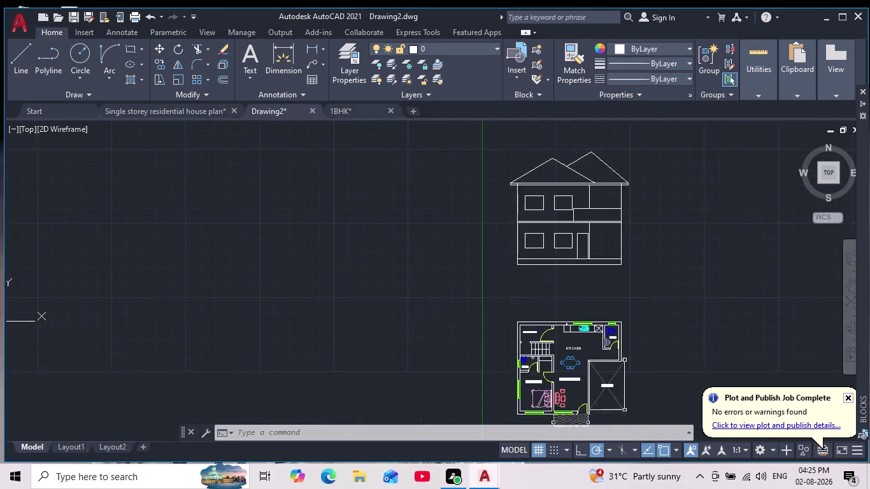
scroll(up, 3)
middle_drag(614, 262, 612, 299)
scroll(down, 3)
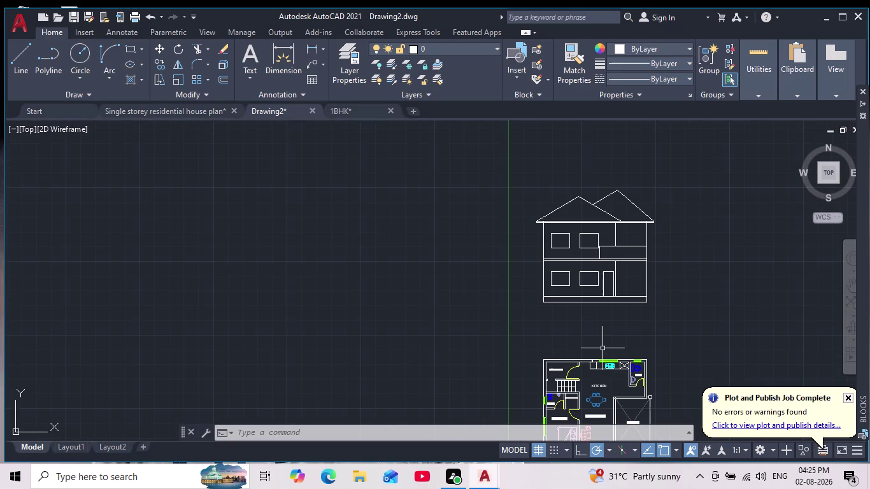
scroll(up, 3)
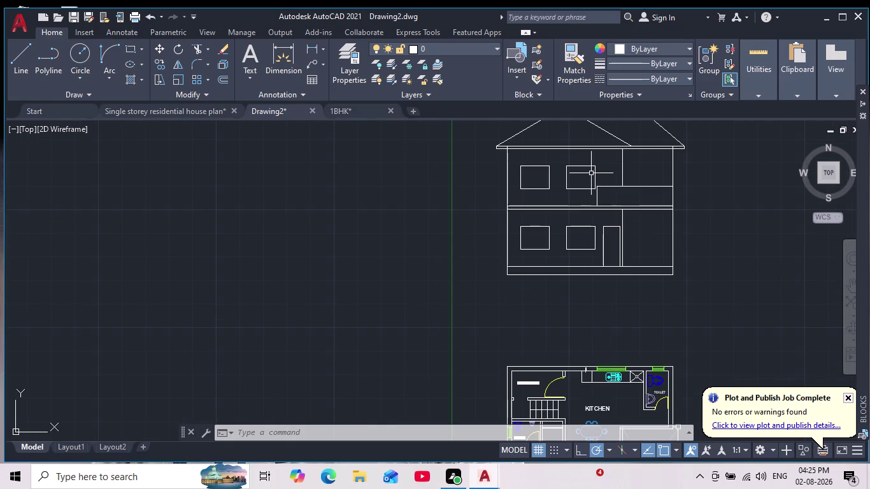
middle_drag(598, 177, 566, 267)
middle_drag(536, 217, 542, 262)
scroll(up, 3)
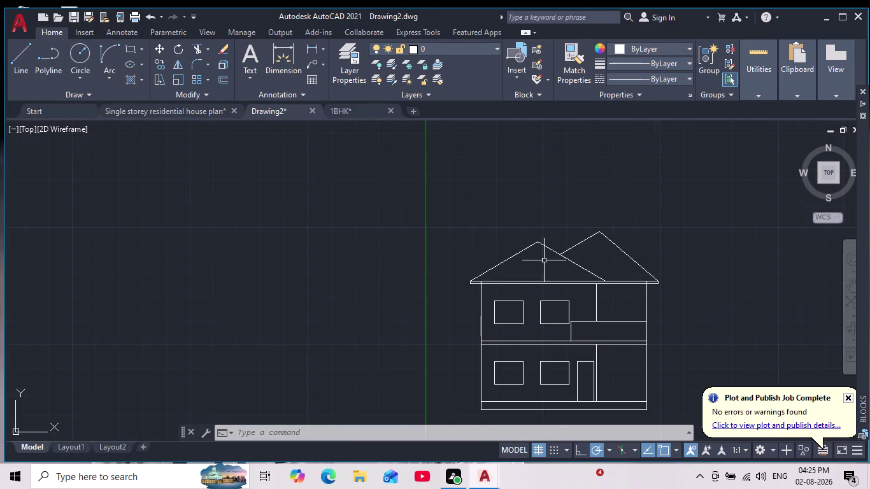
Draw an inner gable from the eave line at 30° to a low peak, then 330° back down.
click(23, 52)
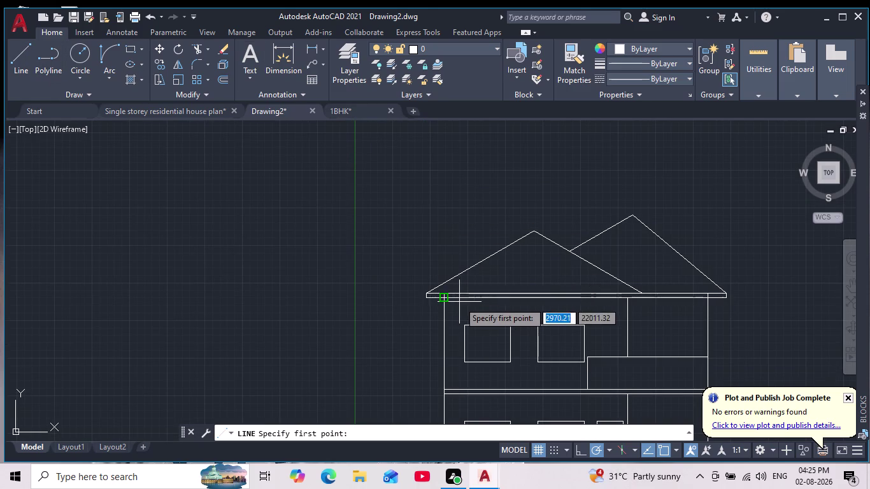
scroll(up, 3)
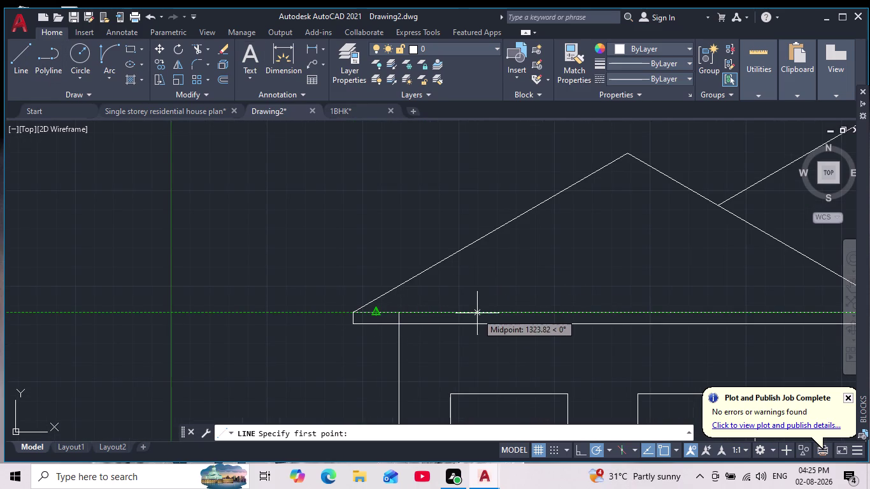
click(486, 313)
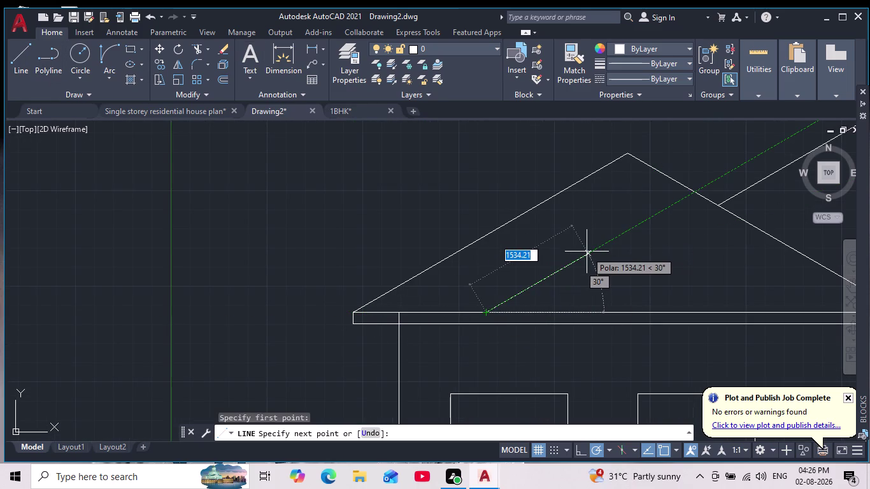
click(586, 251)
middle_drag(628, 269, 595, 223)
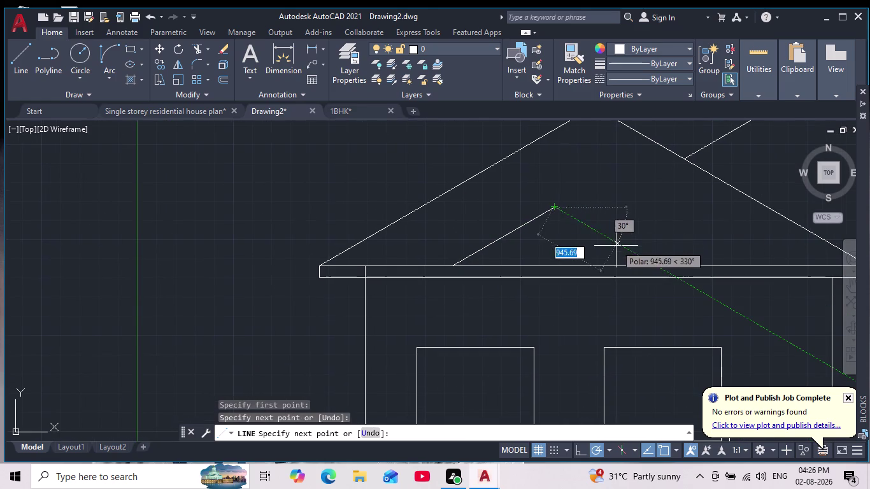
click(653, 267)
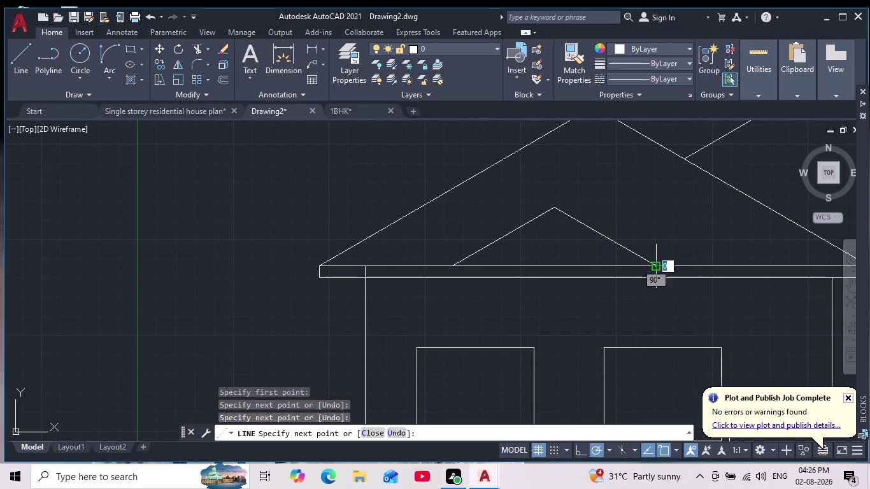
key(Escape)
scroll(down, 3)
middle_drag(683, 287, 605, 232)
scroll(down, 3)
scroll(up, 3)
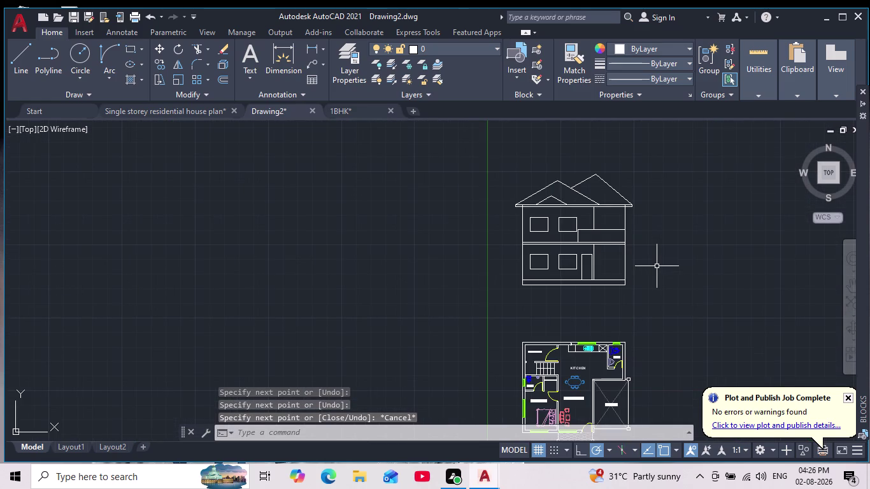
middle_drag(650, 275, 649, 305)
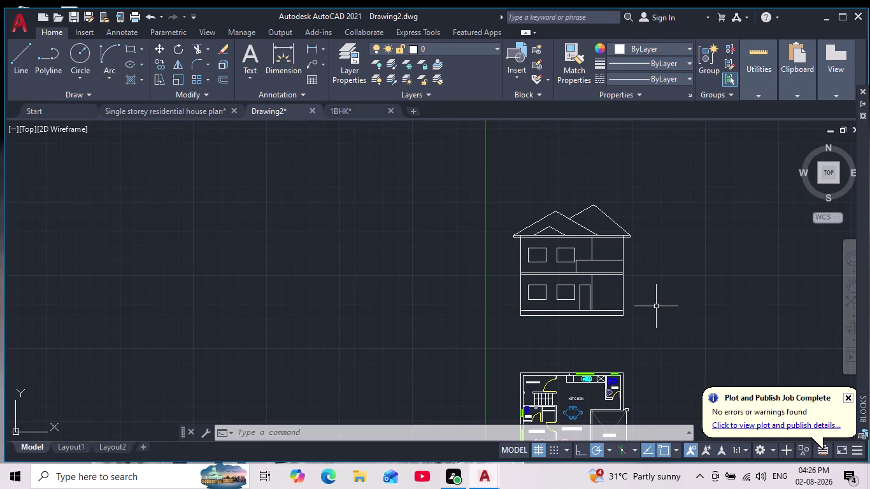
Undo the previous inner gable lines.
key(ctrl+z)
key(ctrl+z)
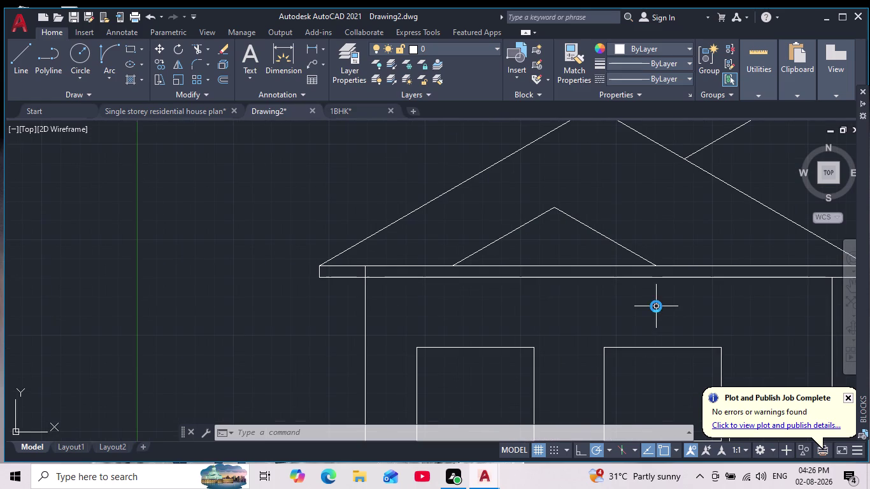
key(Escape)
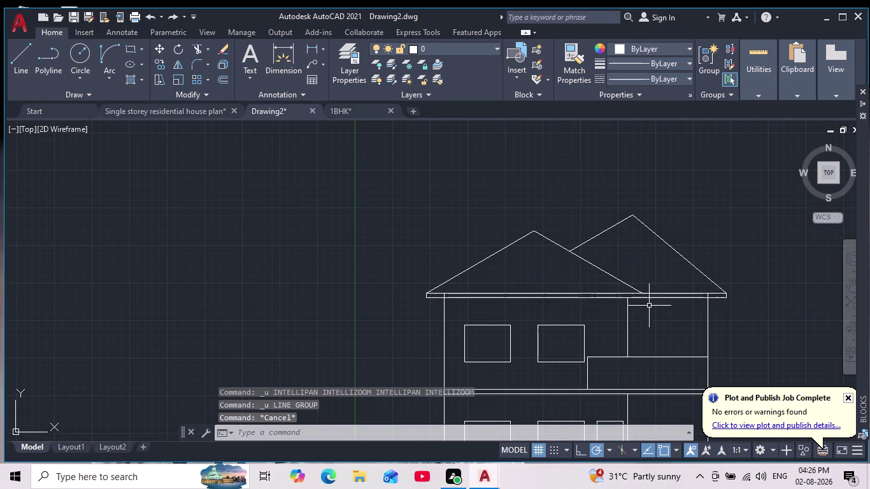
Redraw the inner gable from the eave top to a peak, ending at 340° on the parapet.
click(18, 67)
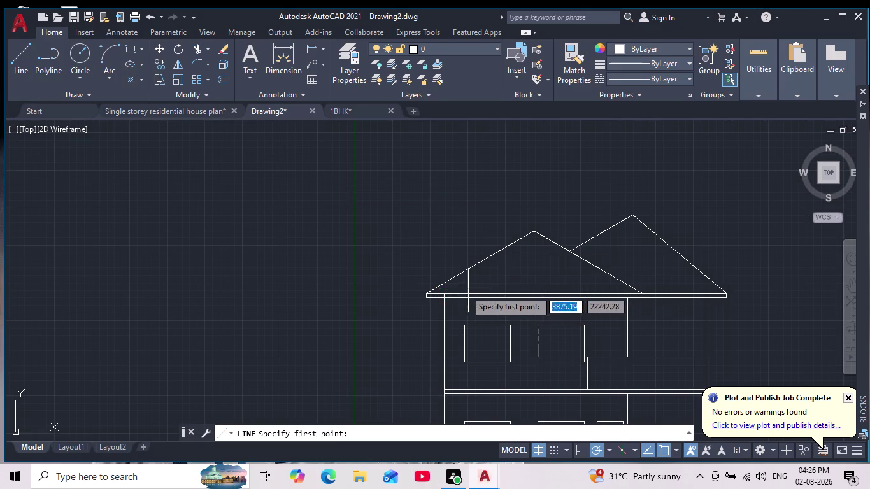
scroll(up, 3)
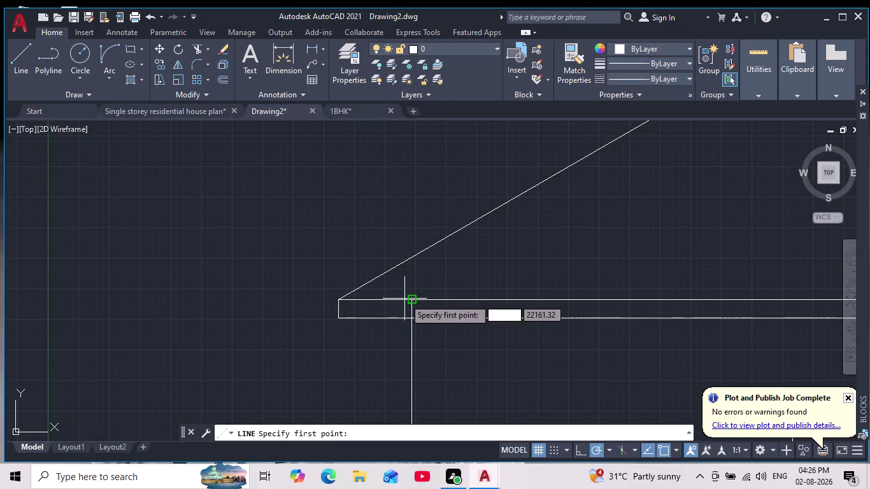
click(433, 299)
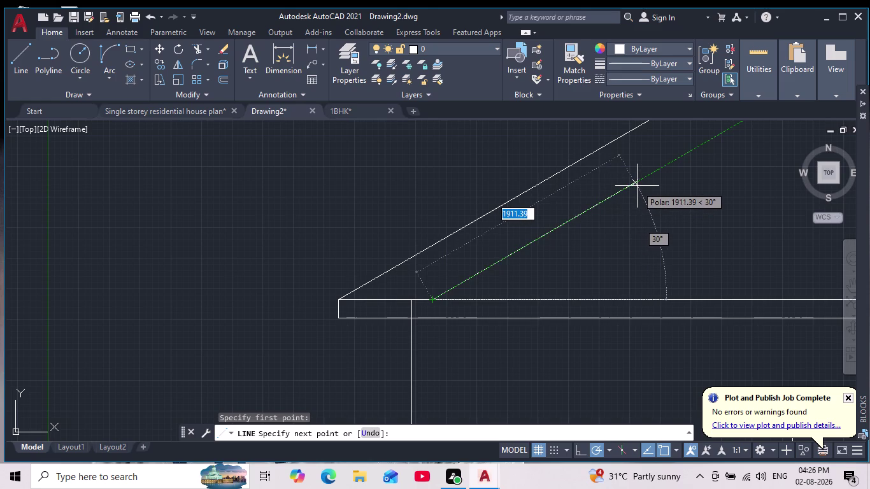
scroll(down, 3)
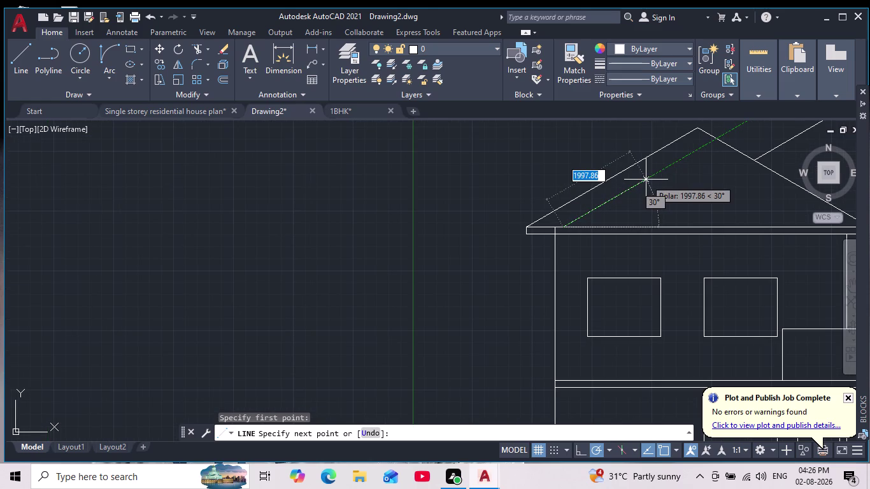
click(645, 180)
middle_drag(679, 202, 618, 185)
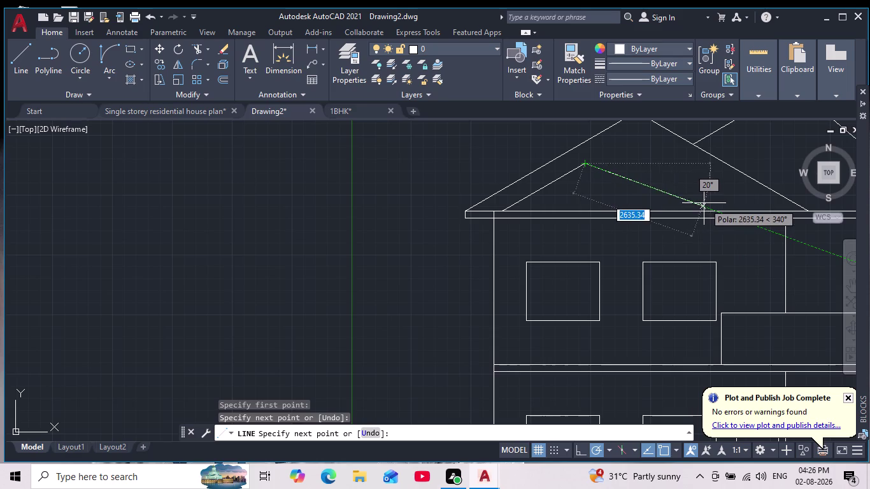
click(668, 213)
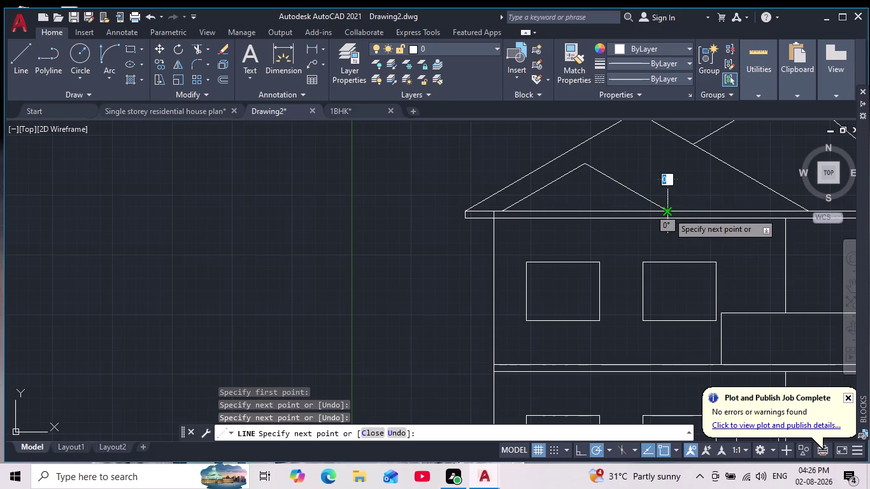
key(Escape)
scroll(down, 3)
middle_drag(668, 239, 610, 251)
scroll(down, 3)
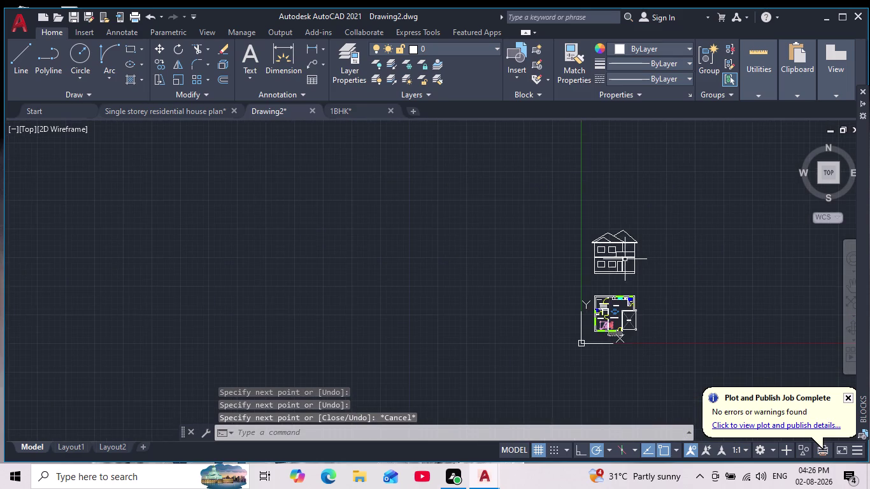
scroll(up, 3)
middle_drag(620, 254, 659, 281)
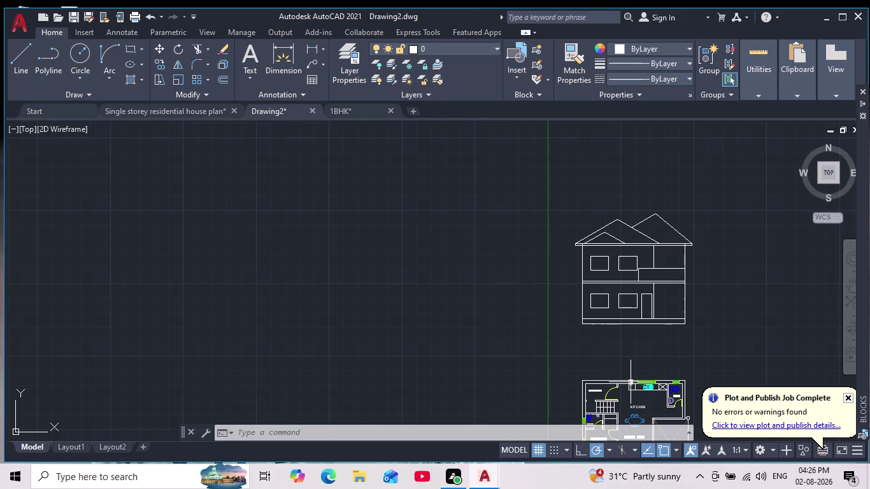
scroll(up, 3)
middle_drag(684, 310, 684, 247)
scroll(down, 3)
scroll(up, 3)
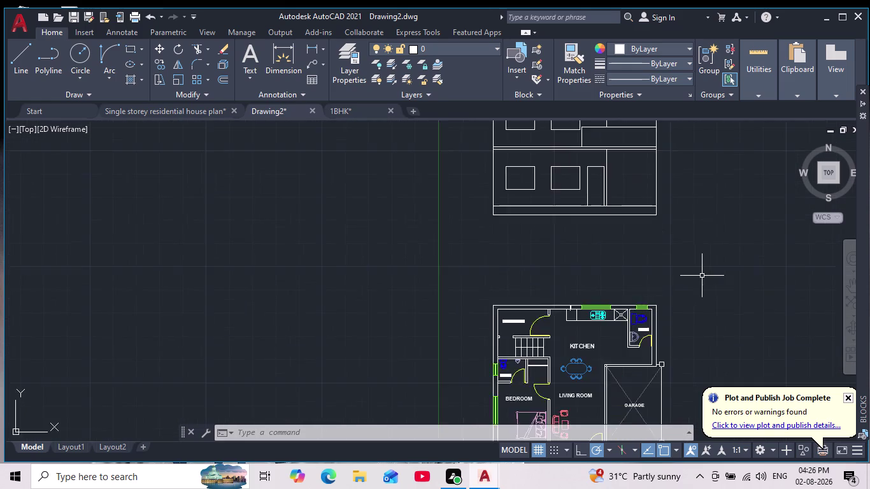
middle_drag(703, 284, 704, 374)
scroll(down, 3)
middle_drag(707, 362, 709, 272)
scroll(up, 3)
scroll(down, 3)
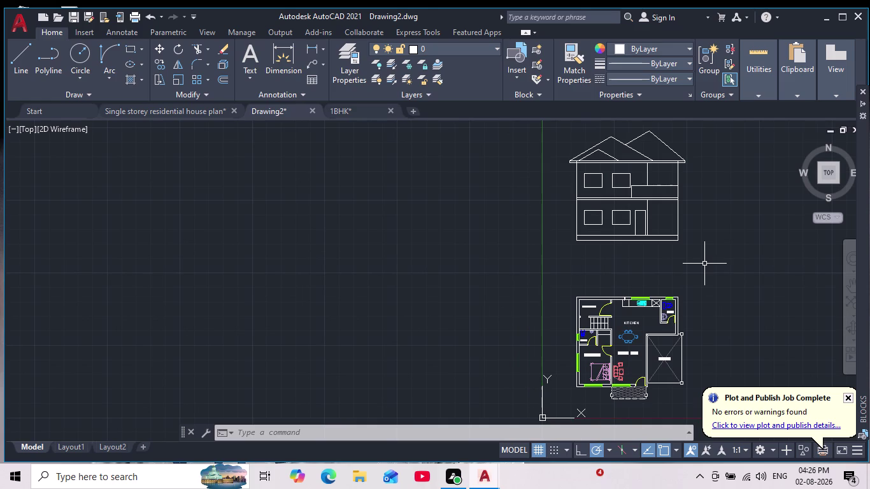
scroll(down, 3)
scroll(up, 3)
scroll(up, 3)
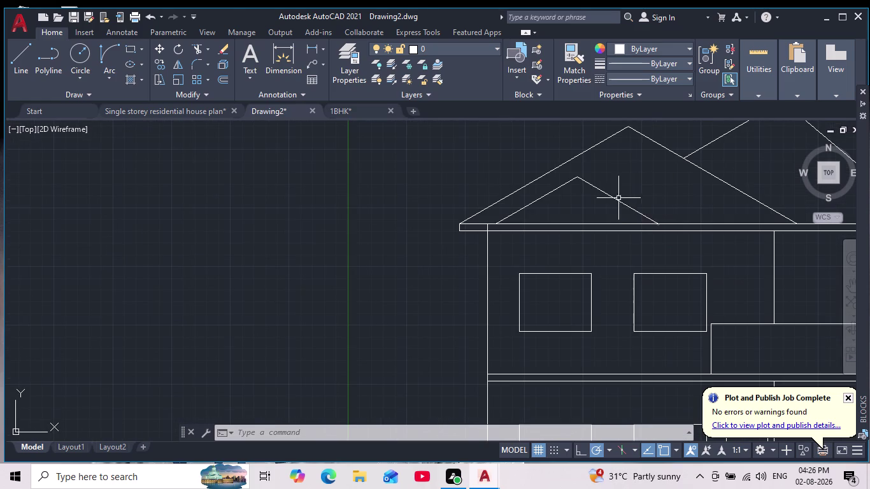
Delete both lines of the old inner gable.
click(613, 198)
click(553, 193)
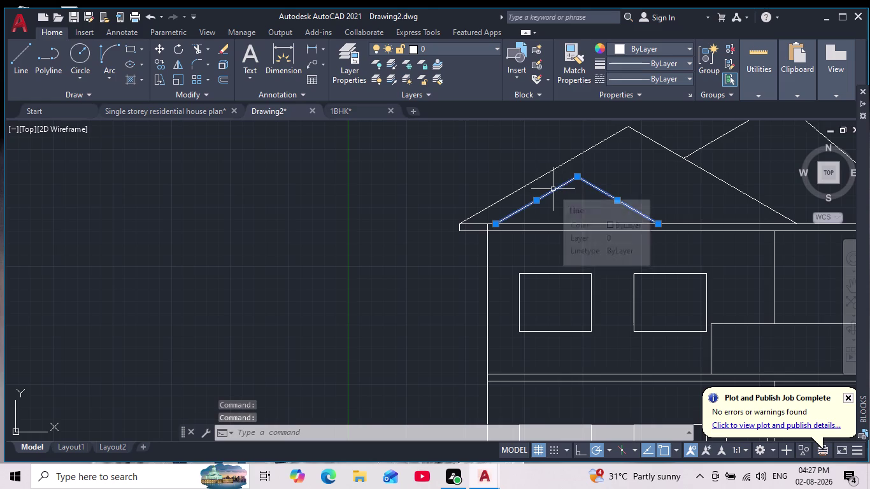
key(Delete)
Draw a new gable from the parapet above the left wall at 30°, returning at 340° to the parapet.
click(21, 59)
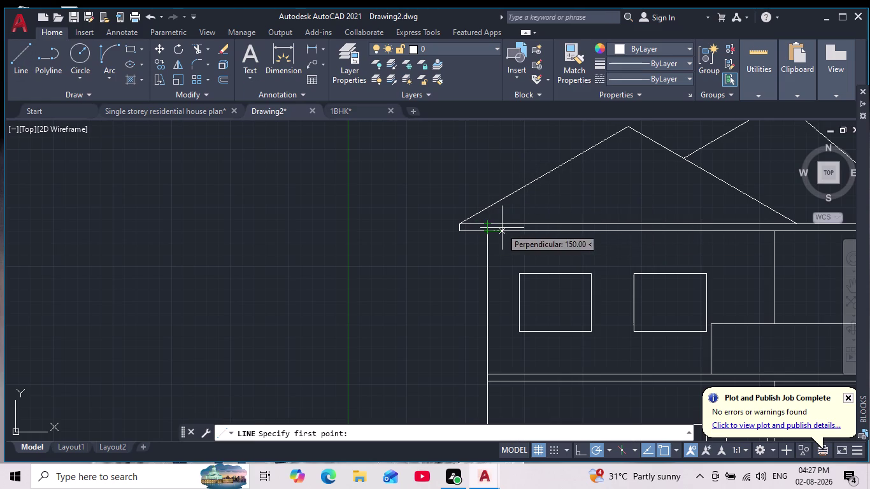
scroll(up, 3)
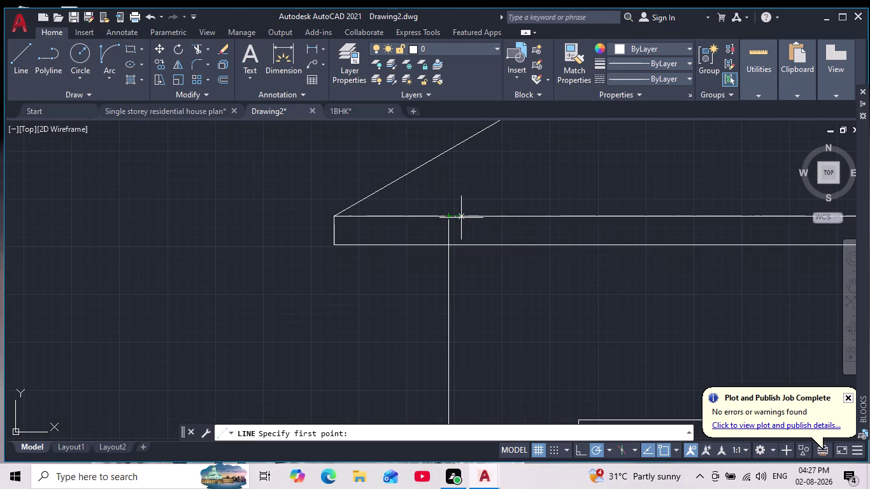
click(480, 217)
scroll(down, 3)
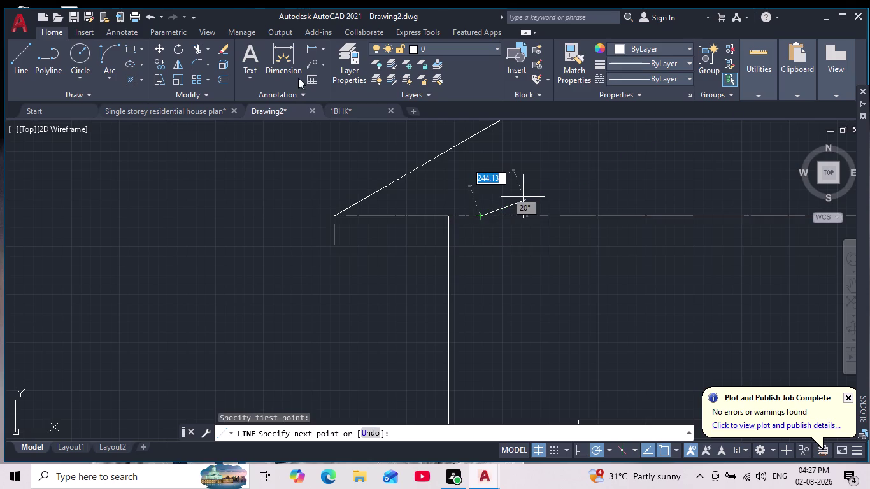
middle_drag(542, 131, 498, 193)
scroll(down, 3)
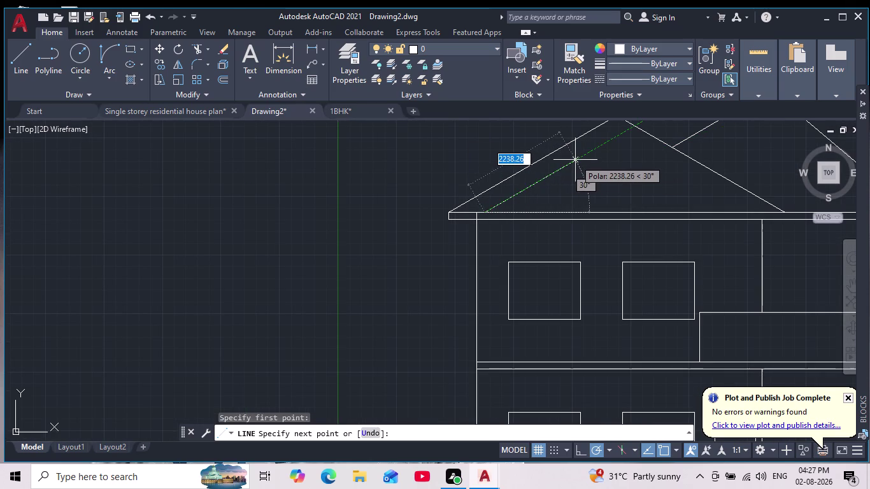
click(573, 163)
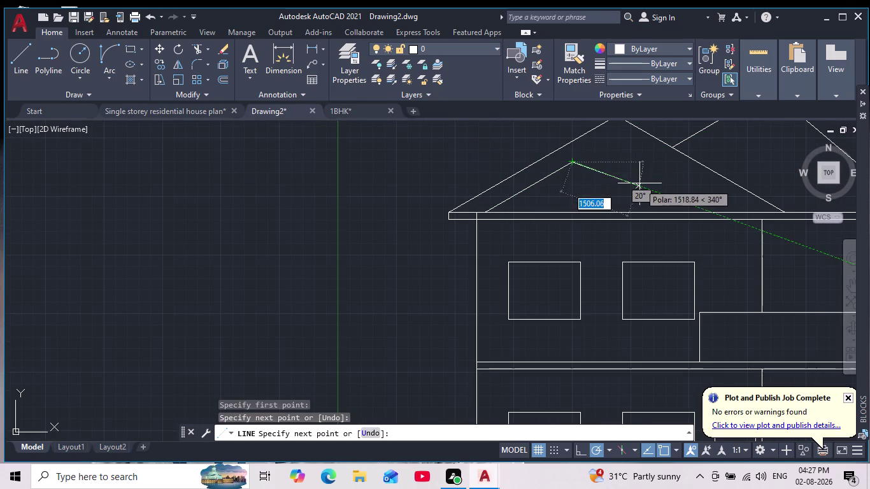
click(660, 211)
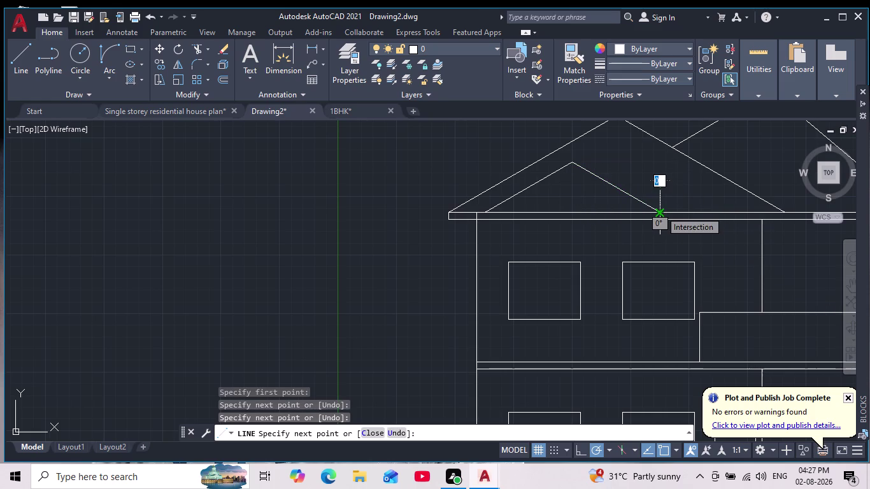
key(Escape)
scroll(down, 3)
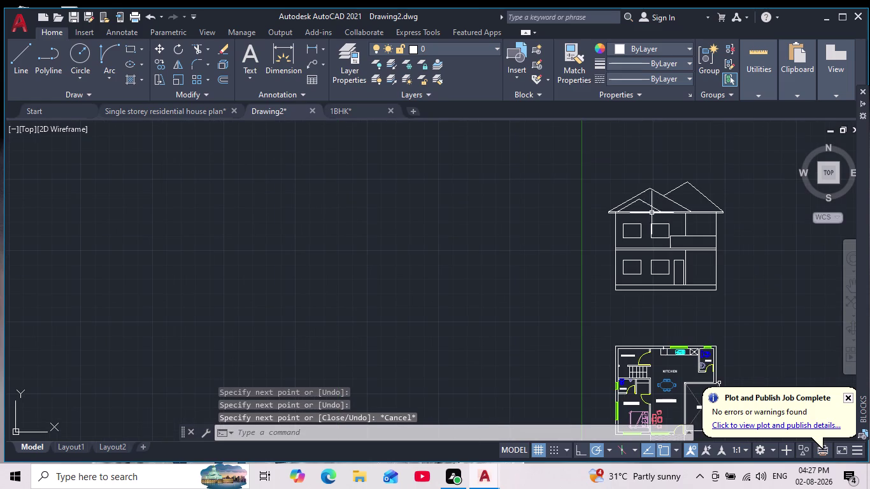
middle_drag(676, 240, 617, 201)
scroll(down, 3)
scroll(up, 3)
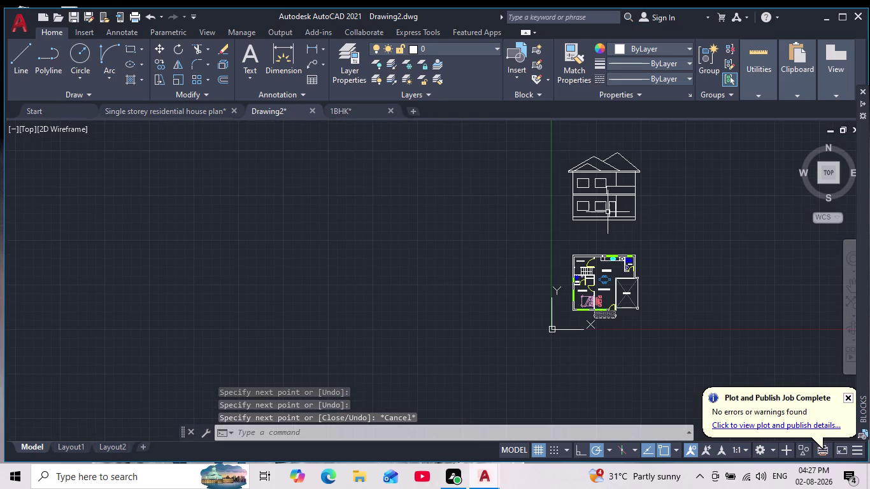
scroll(up, 3)
scroll(up, 3)
Window-select the inner gable lines and delete them.
click(634, 180)
click(552, 200)
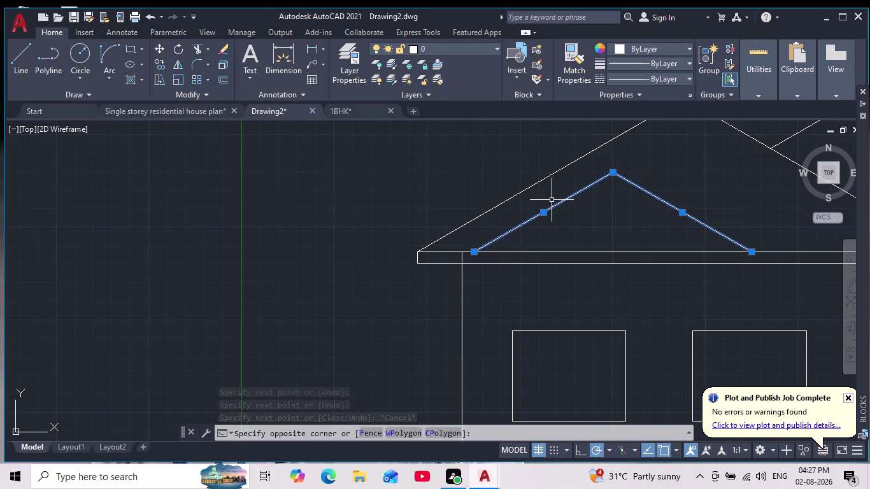
key(Delete)
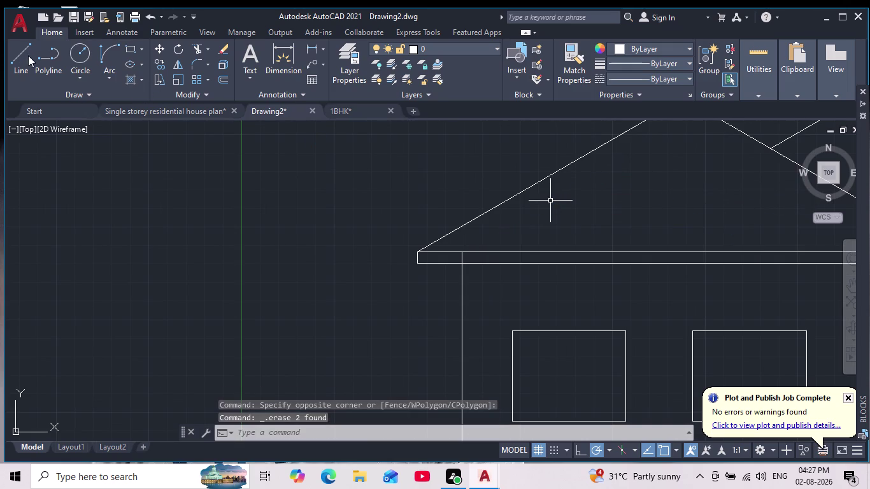
Redraw a 30° inner gable from the parapet above the left wall, ending back on the parapet.
click(20, 57)
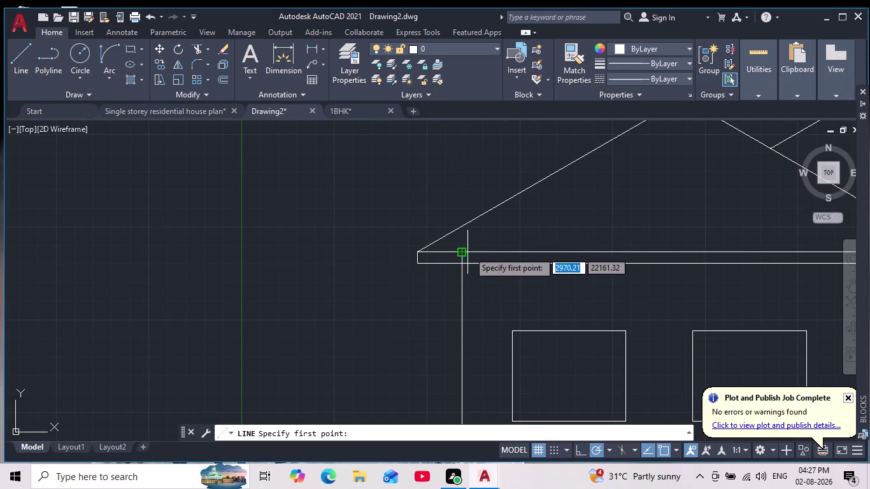
click(517, 249)
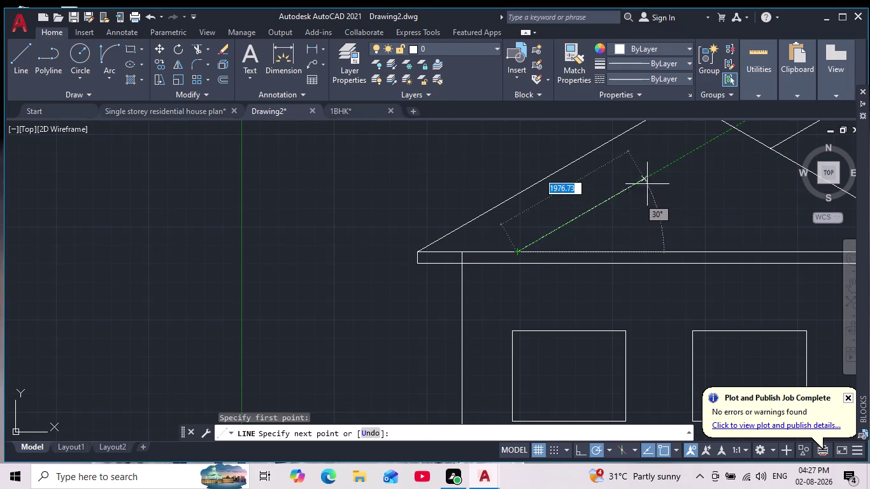
scroll(down, 3)
middle_drag(638, 174, 601, 183)
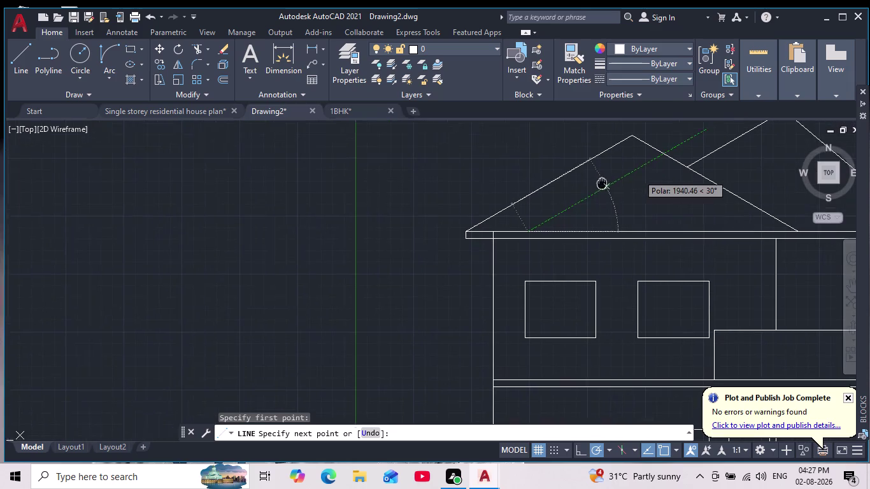
middle_drag(602, 183, 598, 184)
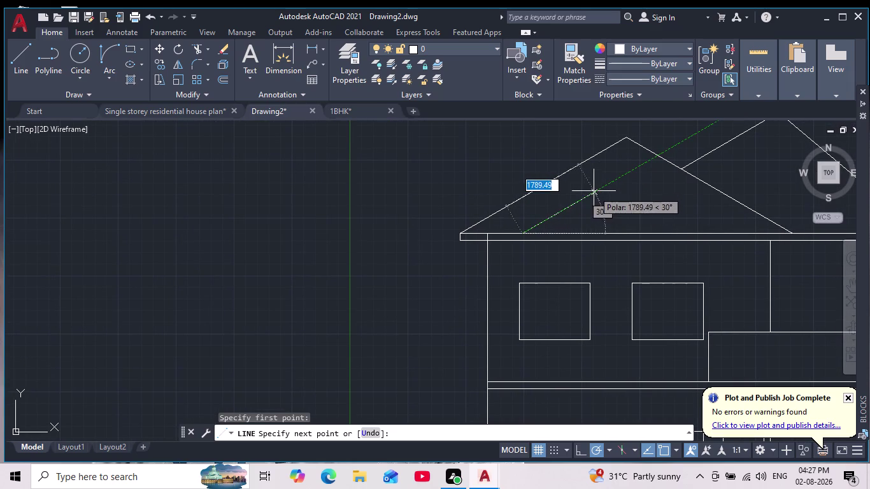
click(593, 191)
click(666, 239)
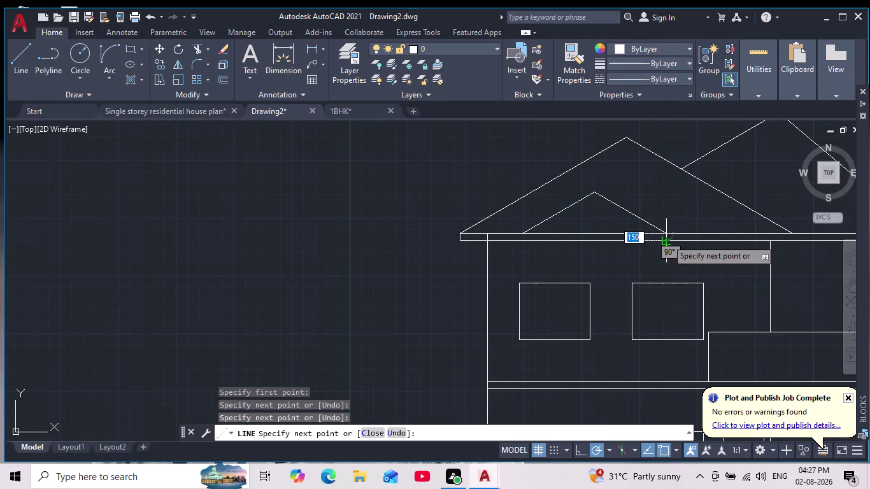
key(Escape)
Zoom out to show the elevation and floor plan.
scroll(down, 3)
middle_drag(681, 251, 639, 225)
scroll(down, 3)
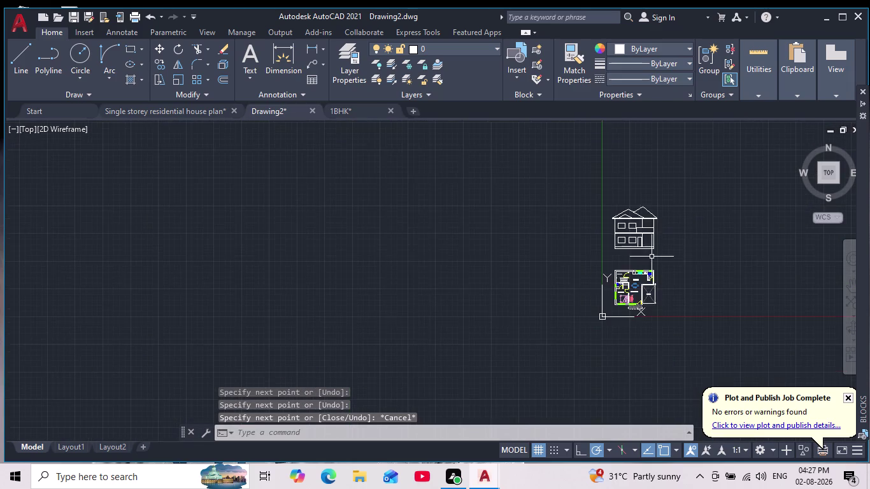
scroll(up, 3)
middle_drag(649, 265, 648, 224)
scroll(up, 3)
scroll(down, 3)
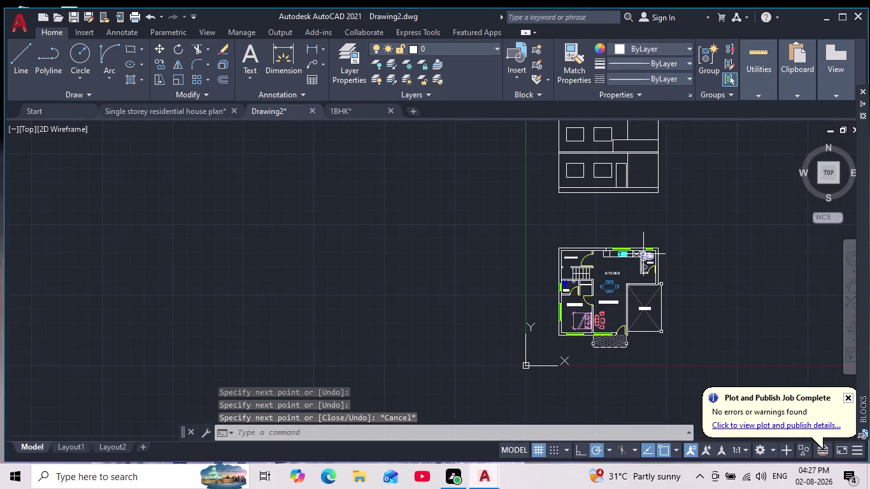
scroll(down, 3)
scroll(up, 3)
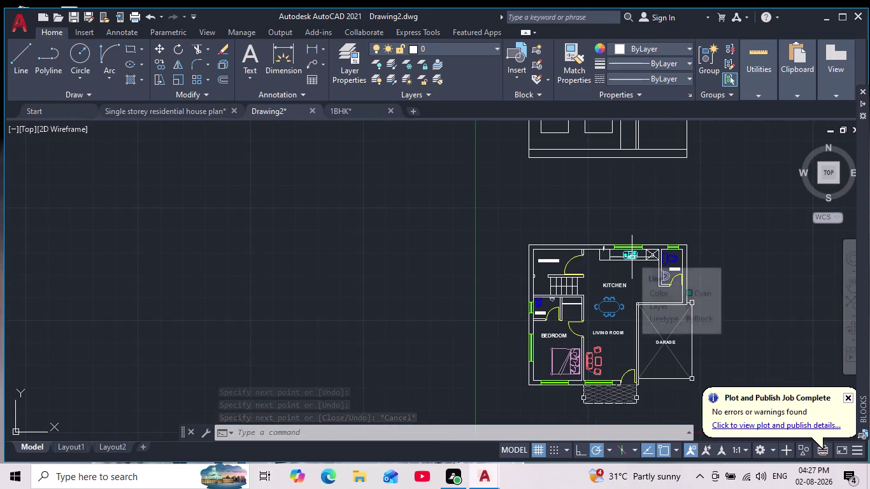